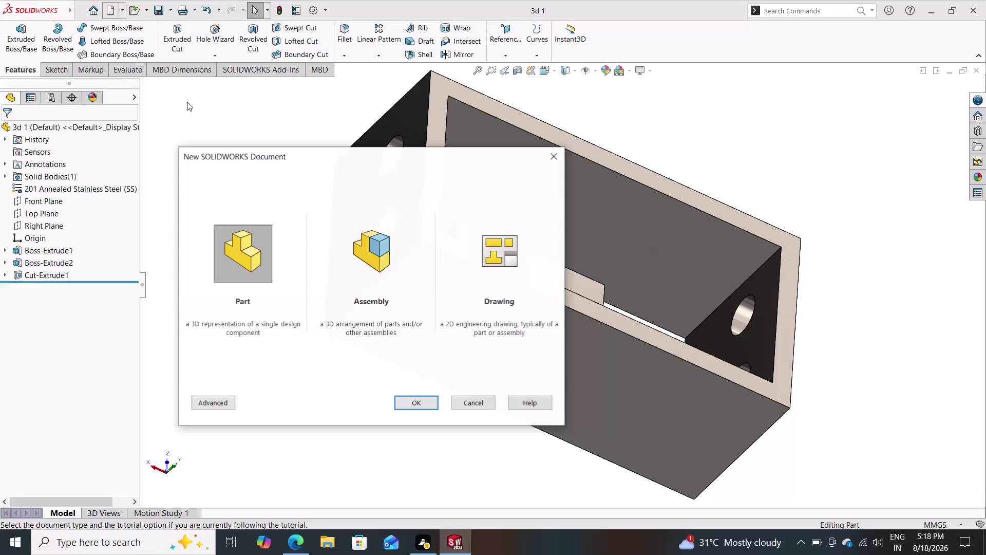
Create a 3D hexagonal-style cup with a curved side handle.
Start a new part document and open a sketch on the Top Plane.
click(421, 406)
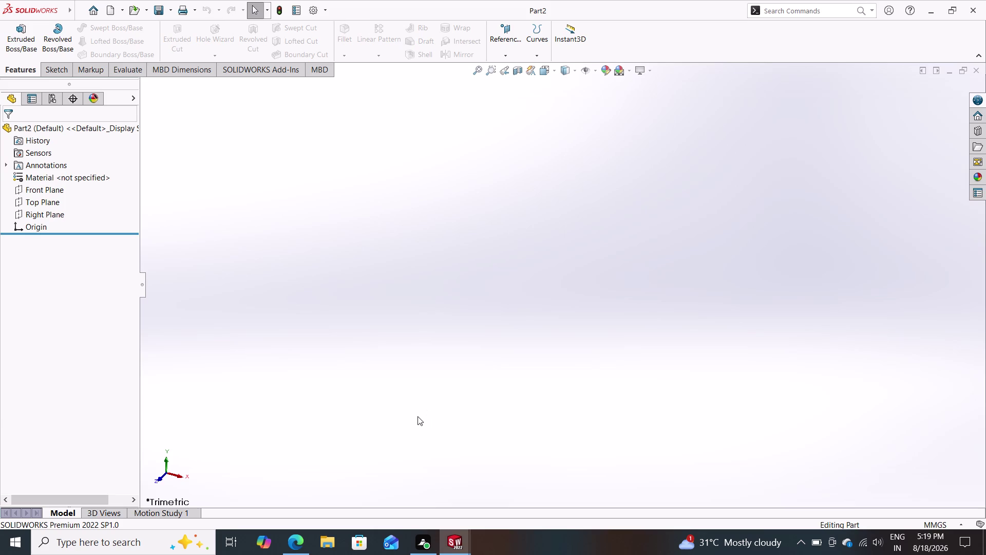
click(46, 68)
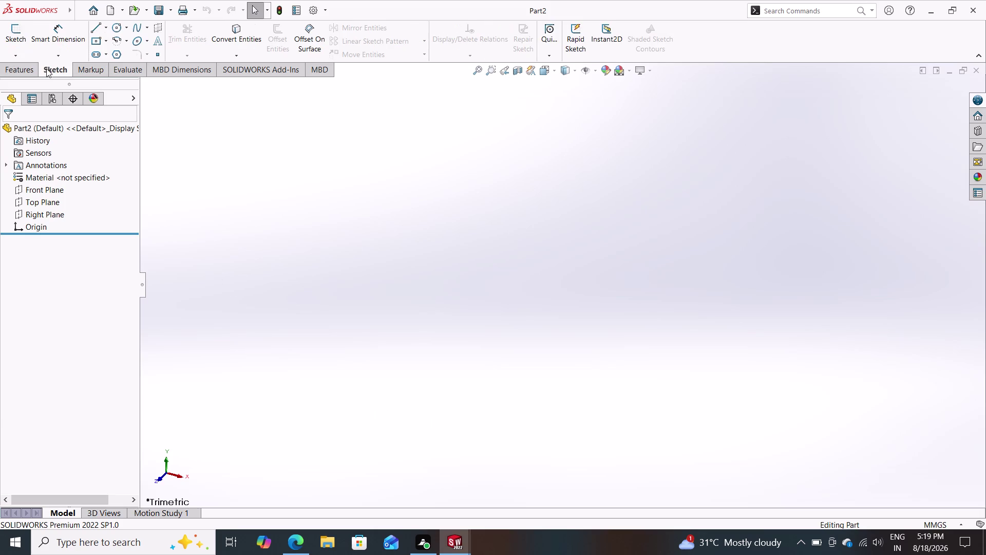
click(114, 55)
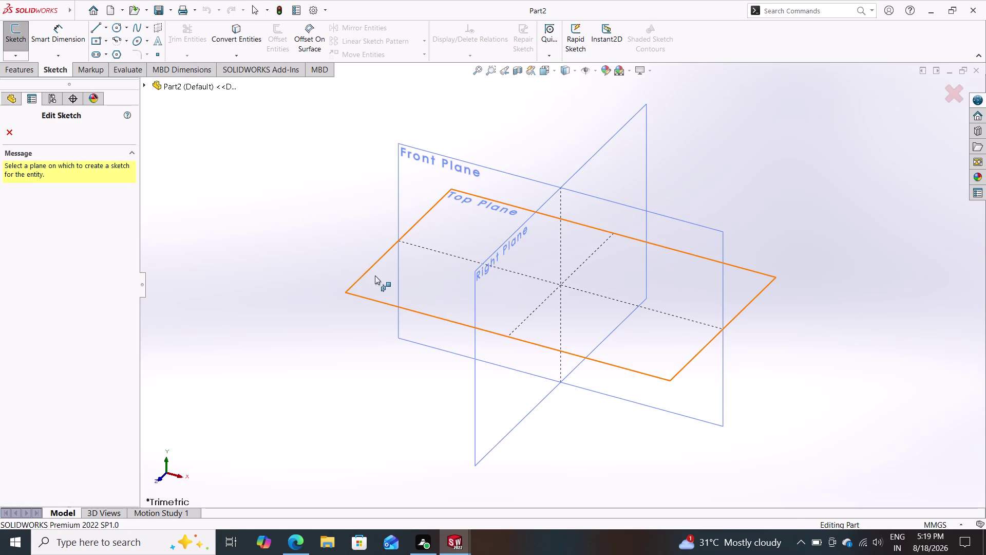
click(375, 276)
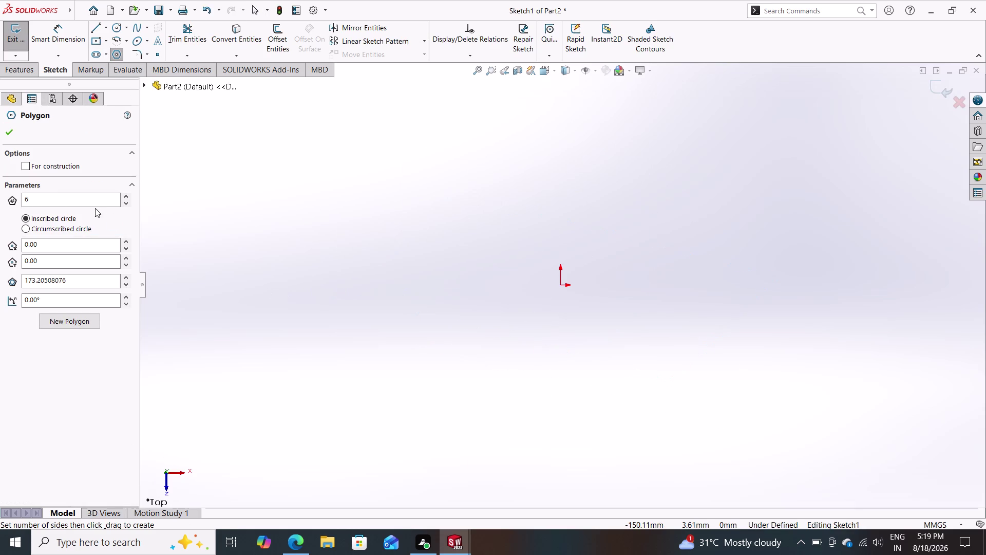
Draw an eight-sided polygon centred on the origin.
drag(70, 197, 16, 202)
key(8)
key(Return)
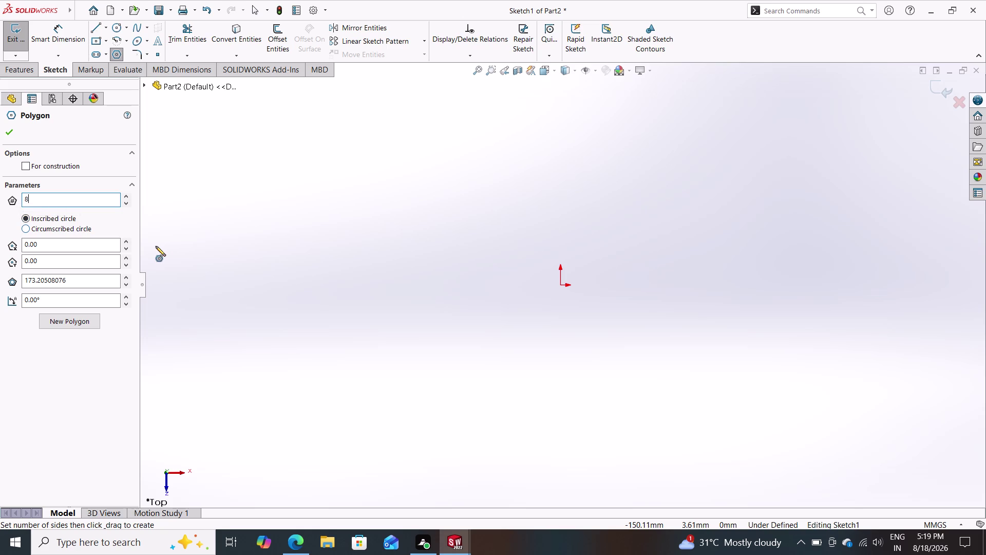
click(560, 283)
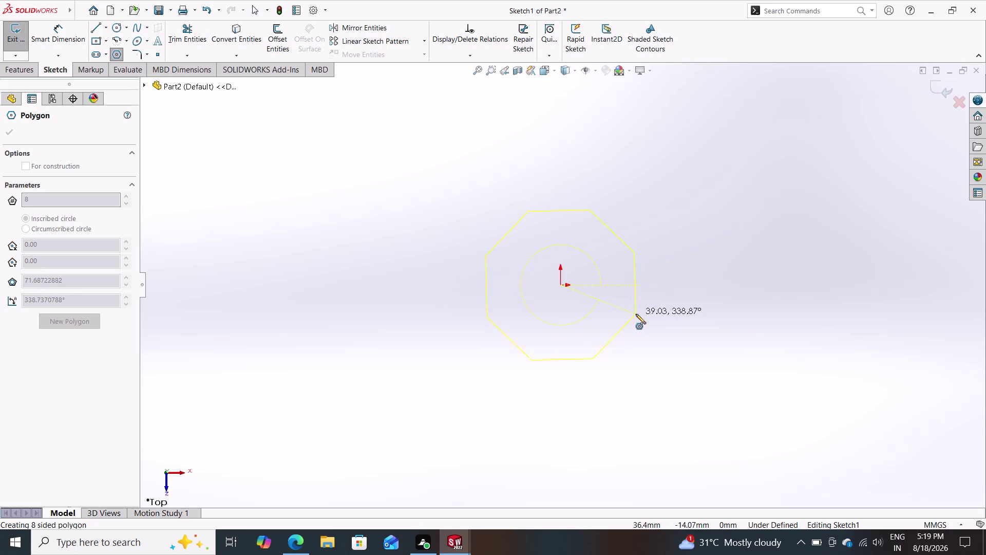
click(637, 314)
key(Escape)
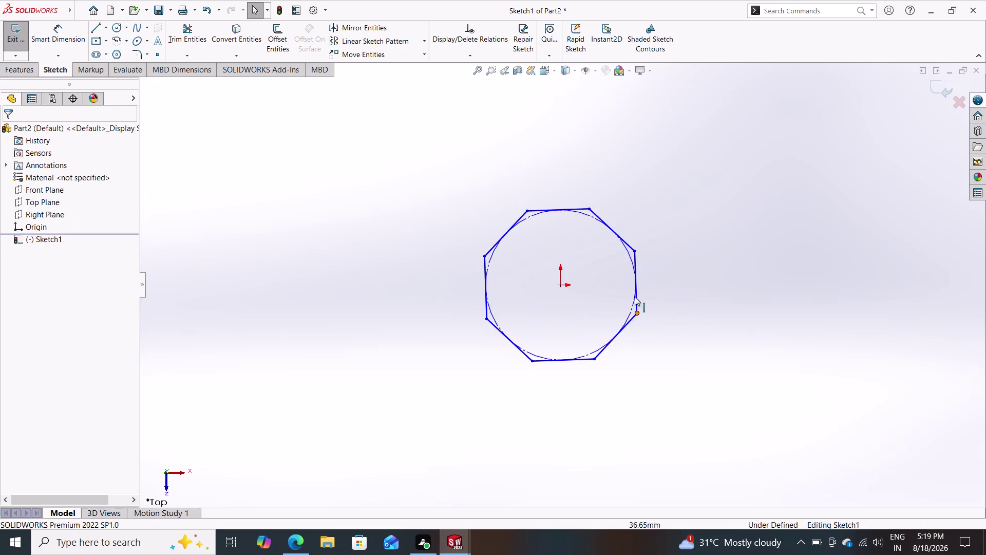
Add a Vertical relation to the octagon's right side.
click(637, 284)
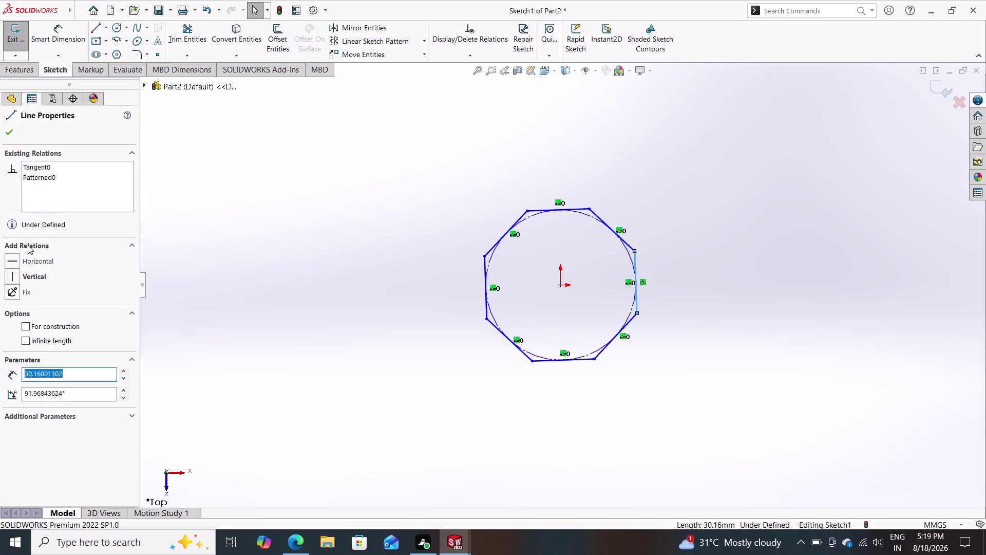
click(29, 274)
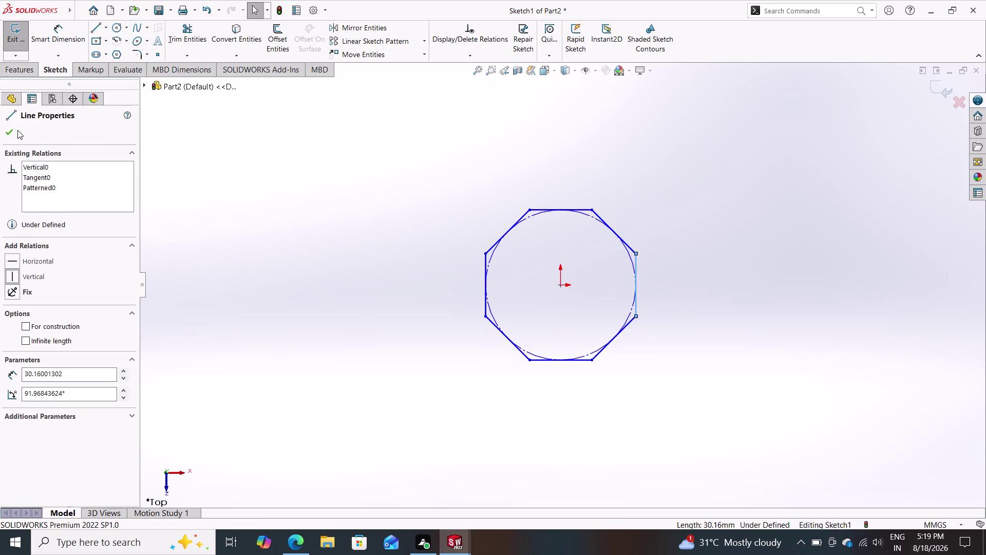
click(12, 130)
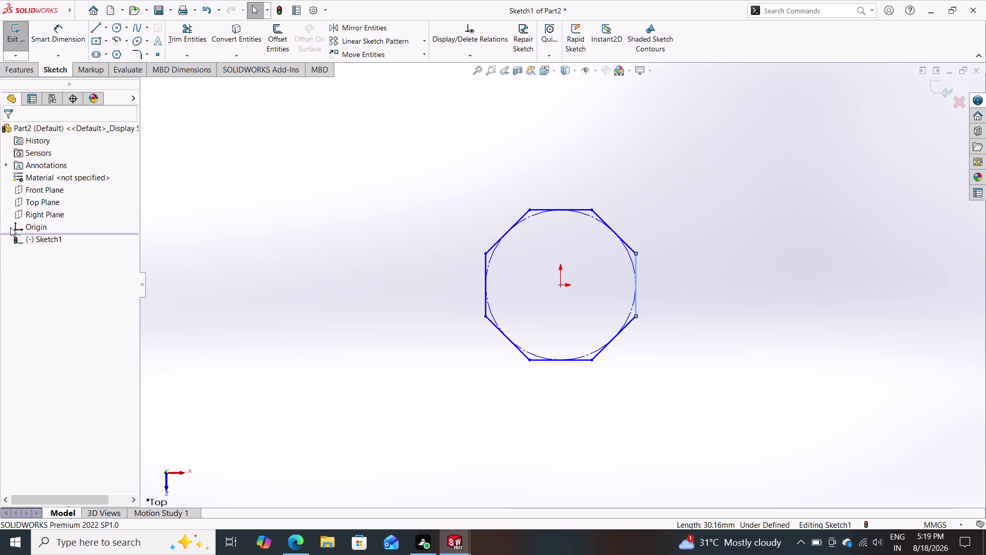
click(50, 32)
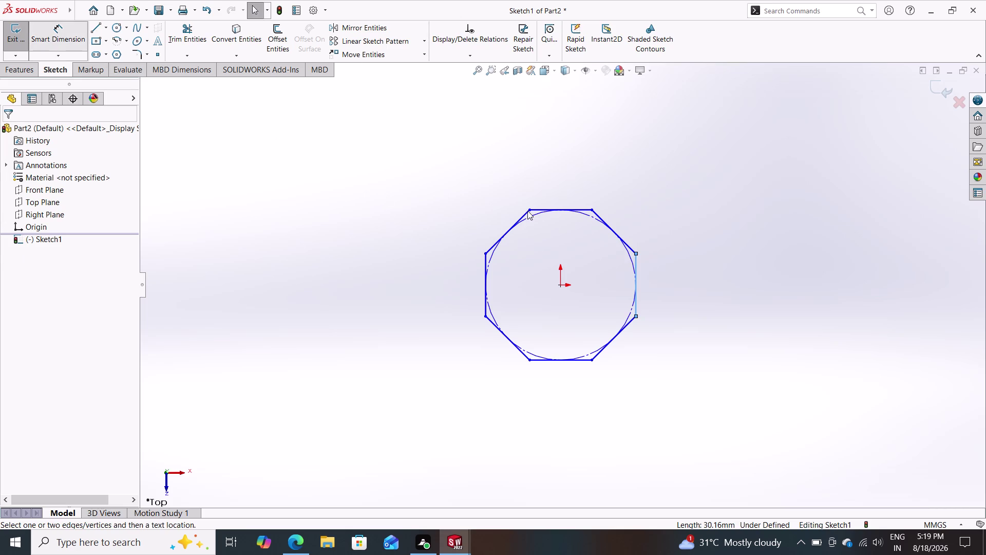
Dimension the octagon's top side at 18.10 mm, fully defining the sketch.
drag(529, 210, 548, 212)
drag(593, 209, 583, 201)
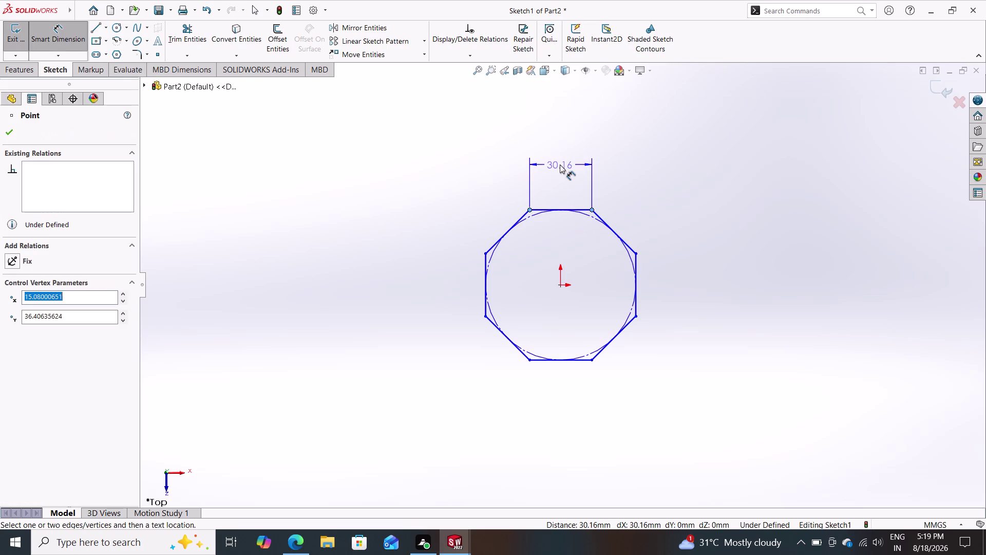
click(560, 165)
text(18)
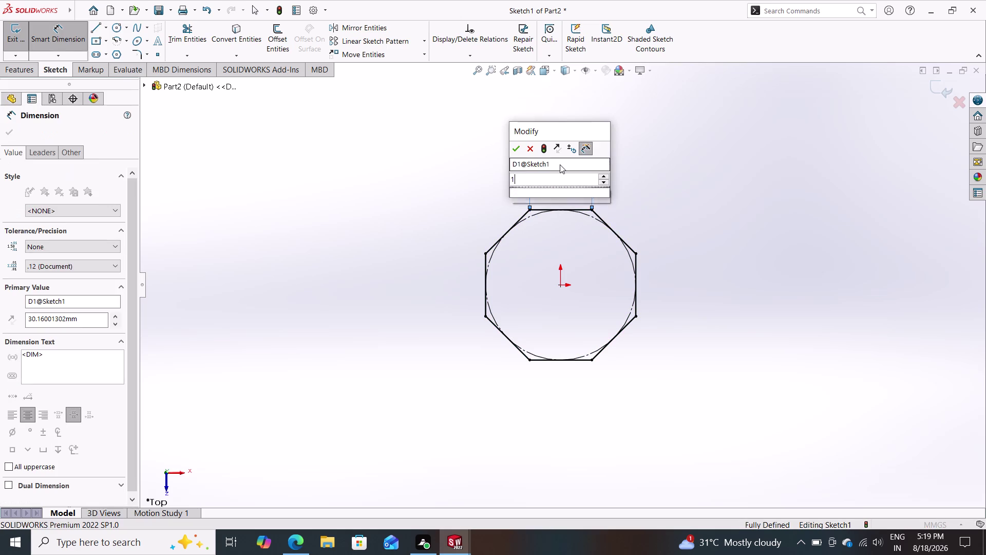
text(.1)
key(Return)
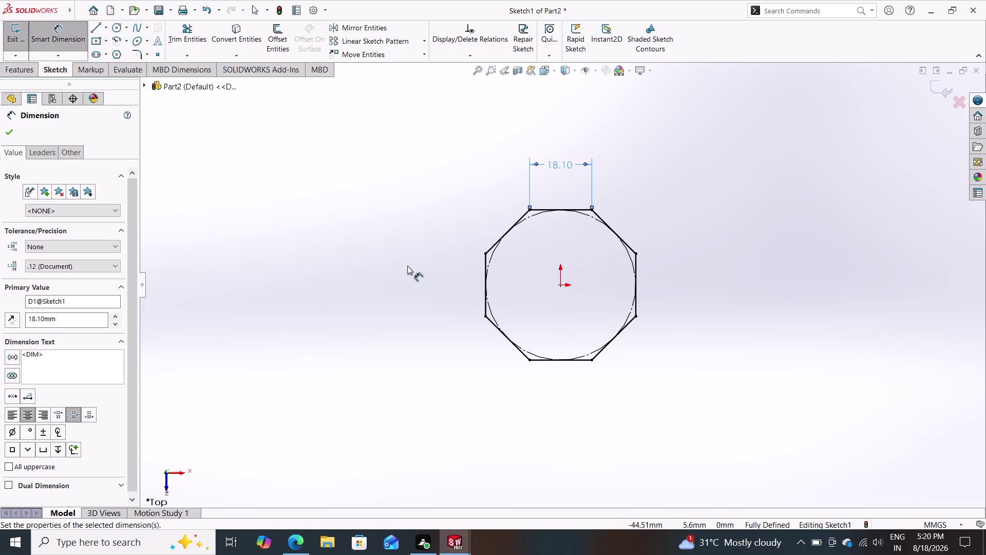
click(21, 66)
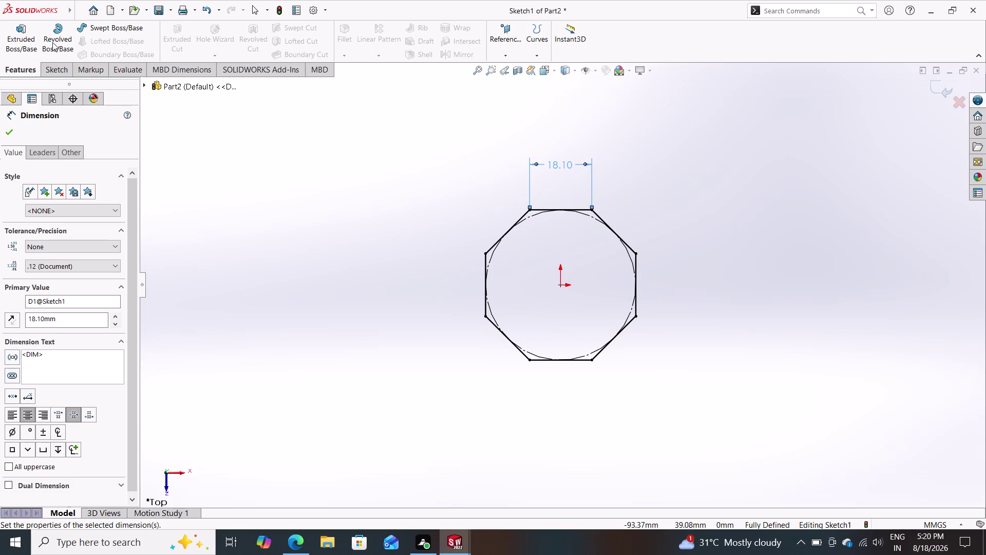
Extrude the octagon sketch 45 mm into a solid prism, Boss-Extrude1.
click(13, 32)
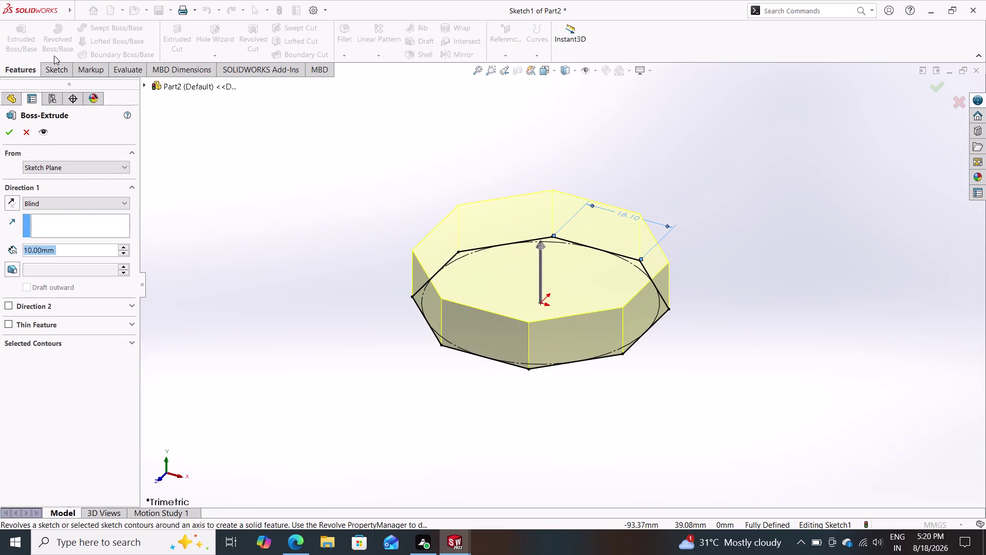
text(45)
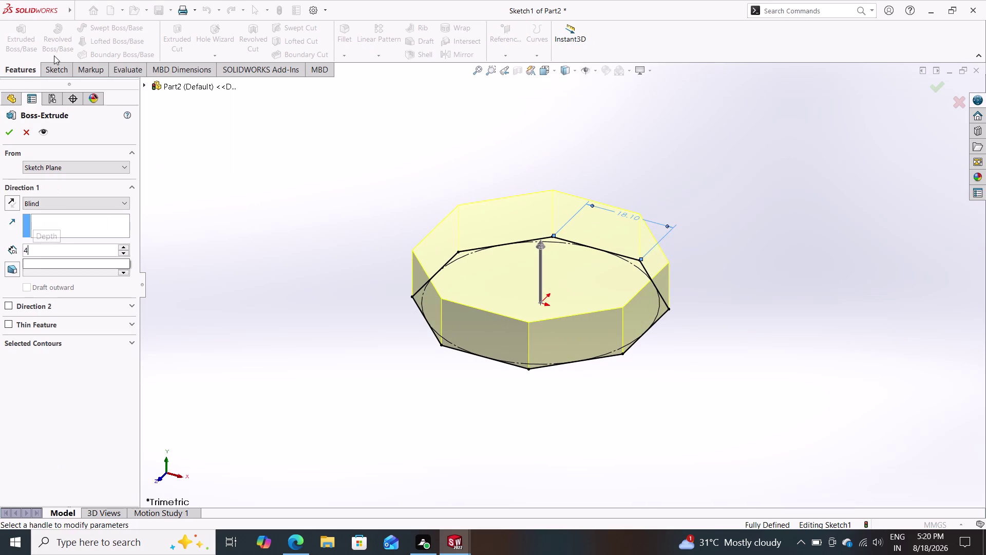
key(Return)
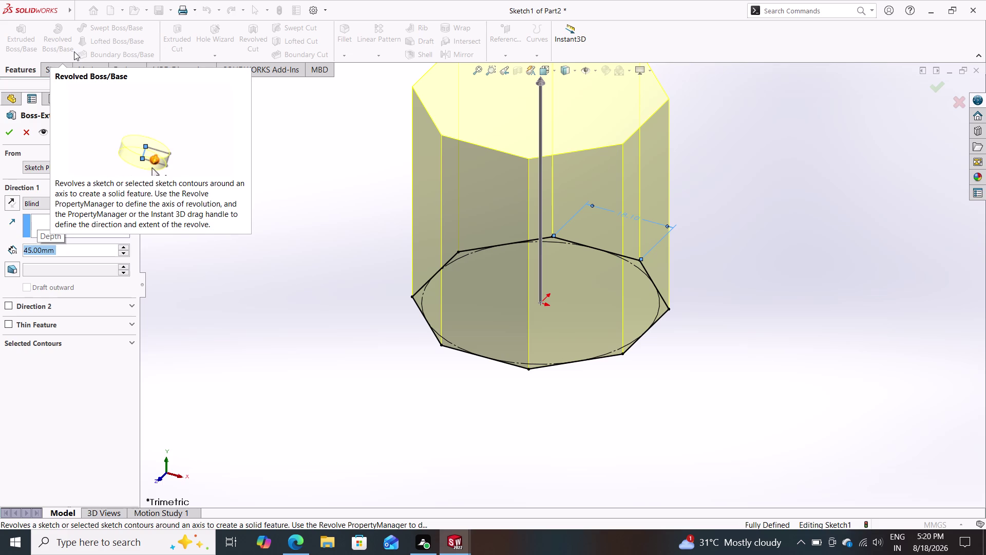
text(45)
key(Return)
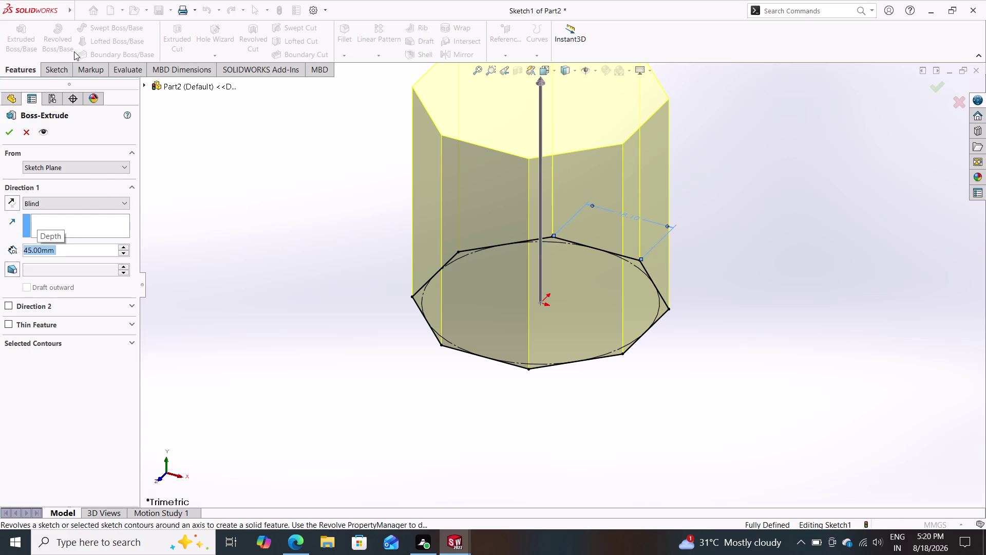
click(3, 135)
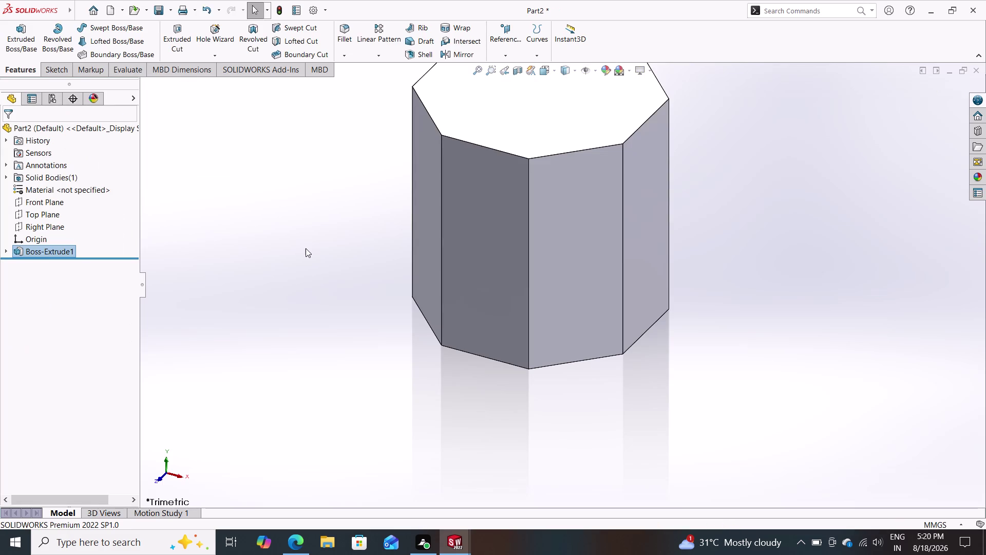
middle_drag(356, 303, 310, 181)
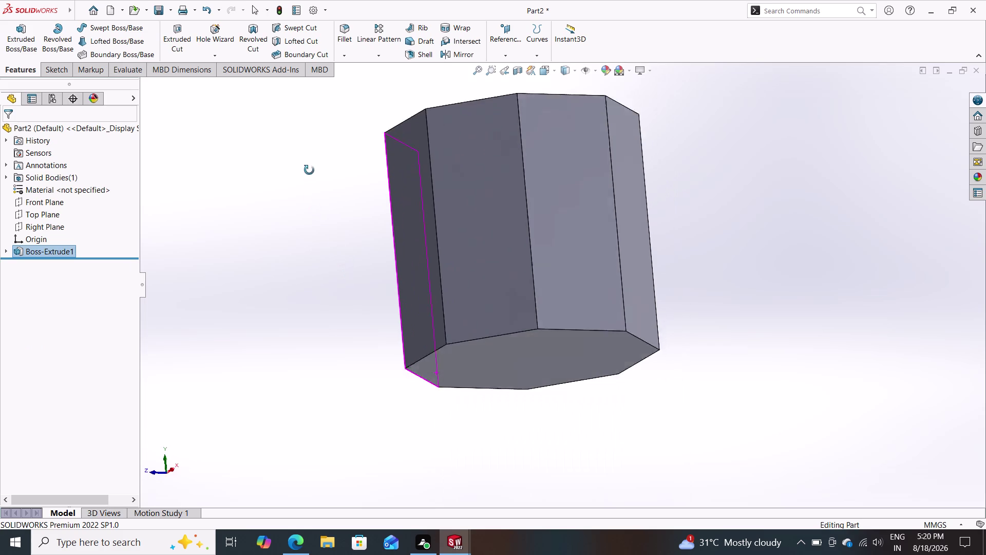
Orbit to view the prism's underside, then undo Boss-Extrude1.
middle_drag(310, 181, 311, 141)
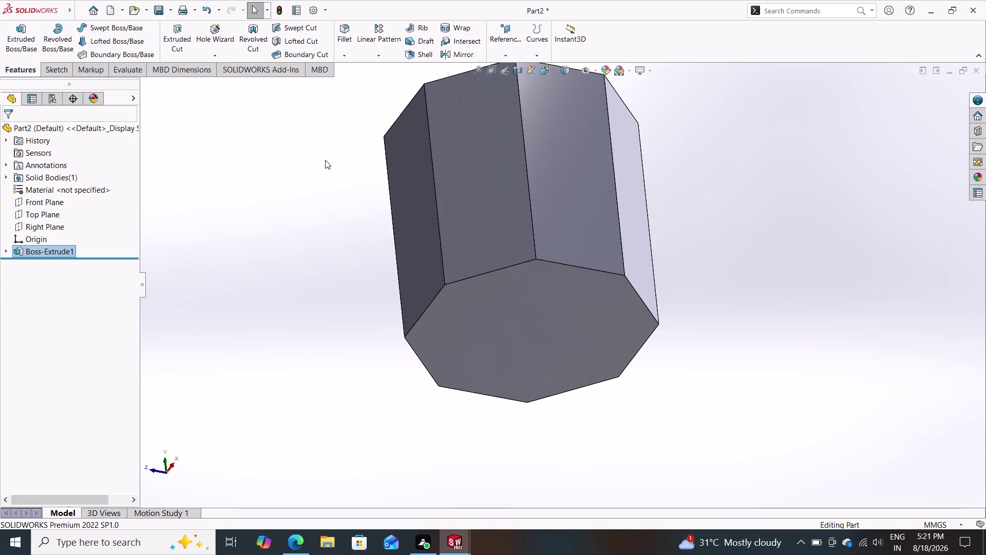
key(ctrl+z)
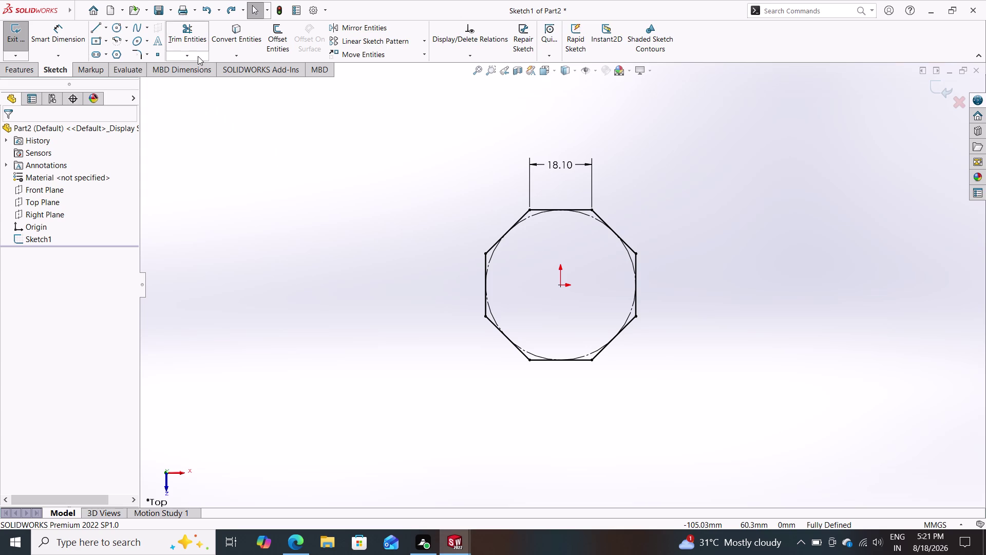
click(275, 35)
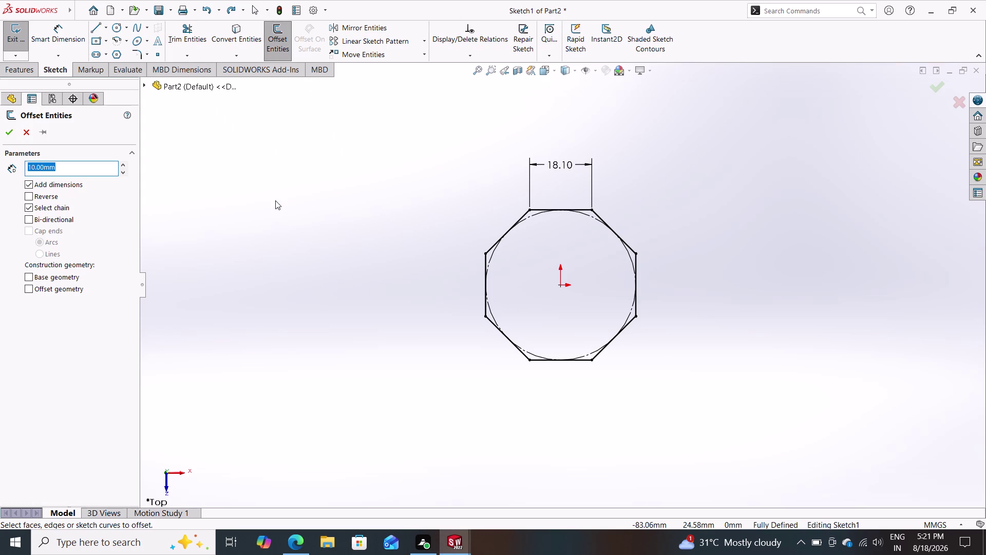
Offset the octagon outline 2.1 mm inward, with Reverse checked.
text(2.1)
key(Return)
click(484, 266)
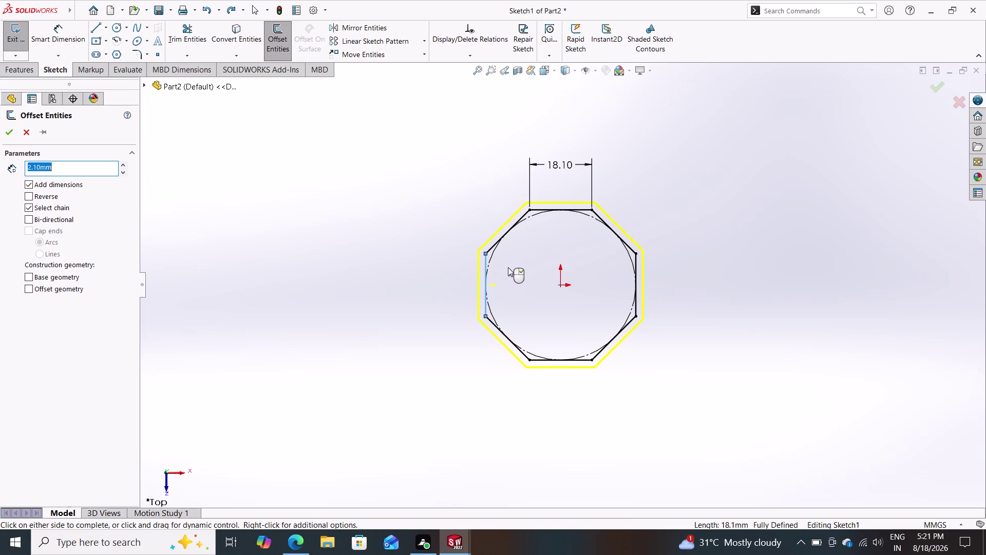
click(37, 197)
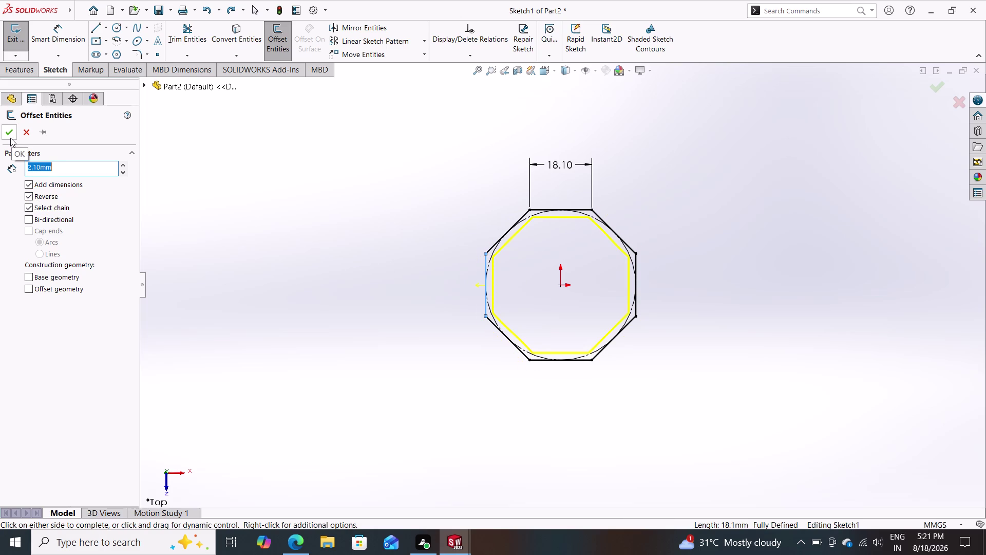
click(10, 138)
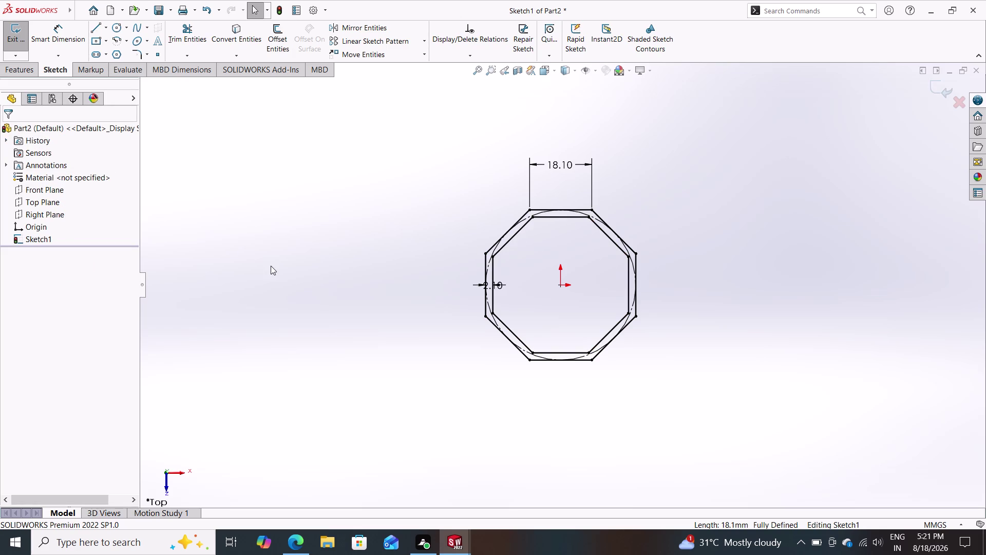
Extrude the hollow octagonal ring 45 mm into a tube, Boss-Extrude2.
scroll(down, 3)
scroll(up, 3)
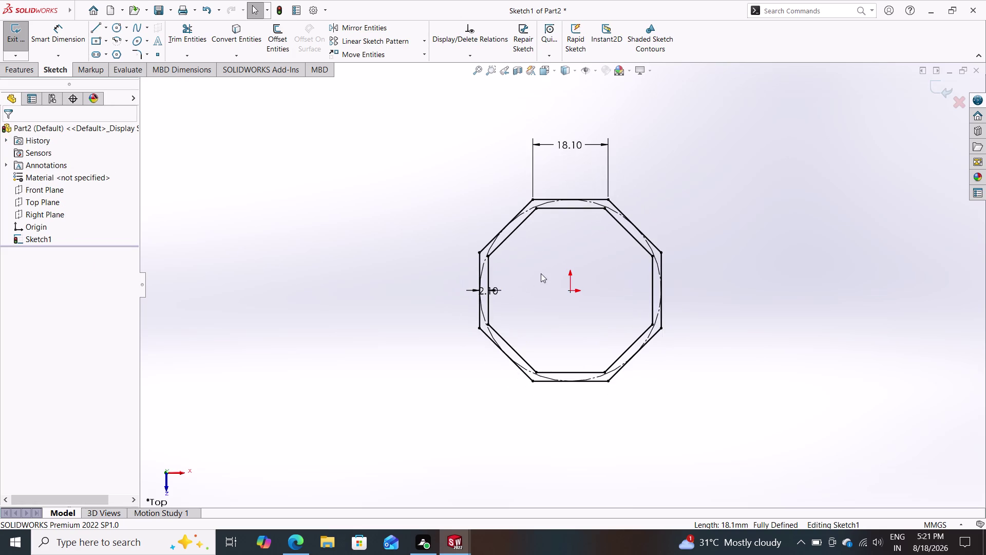
scroll(down, 3)
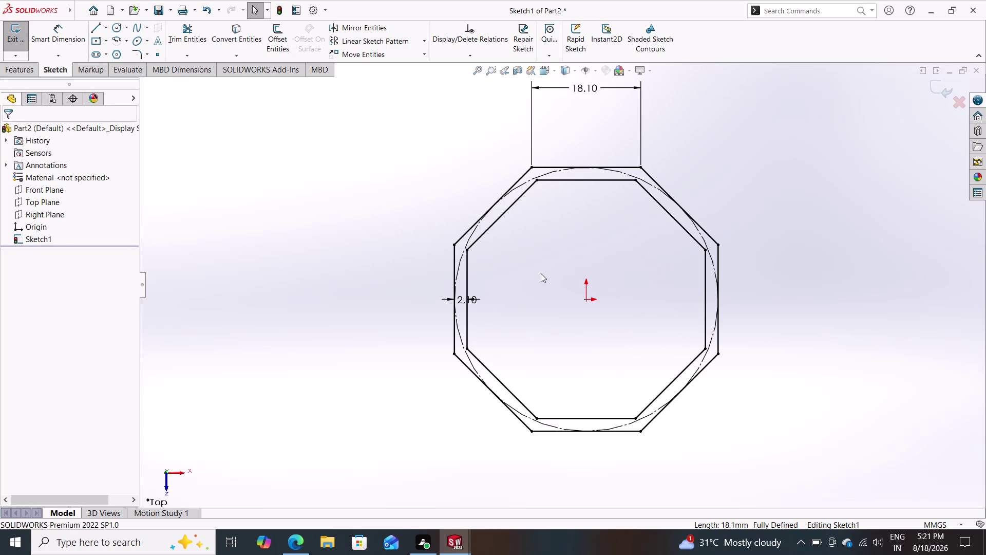
click(19, 67)
click(16, 30)
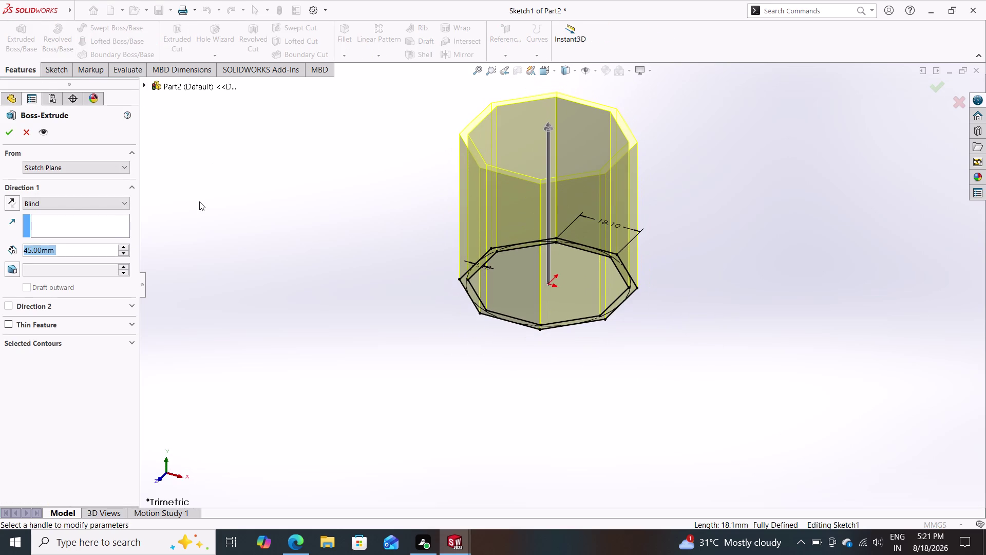
click(11, 135)
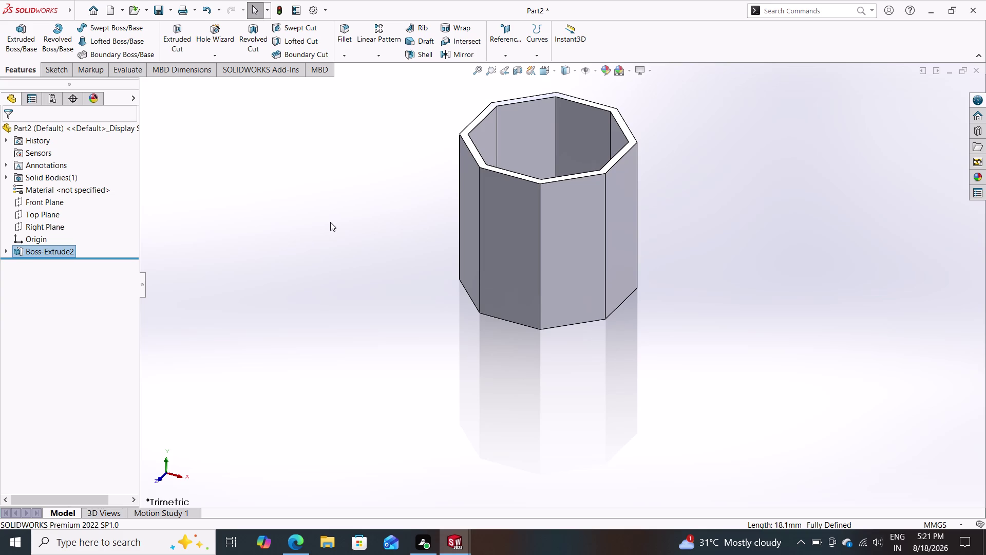
middle_drag(399, 265, 401, 334)
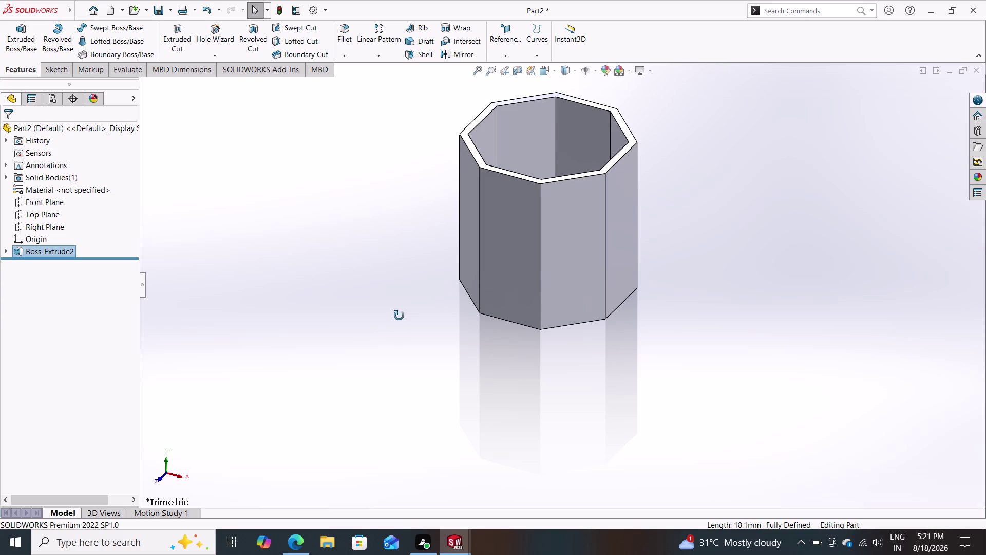
middle_drag(399, 304, 394, 447)
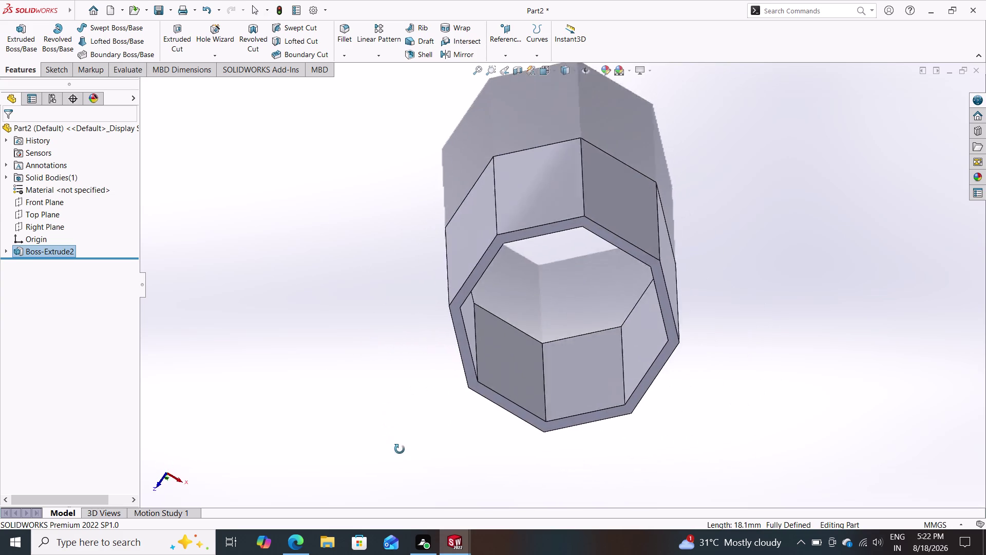
middle_drag(394, 447, 419, 360)
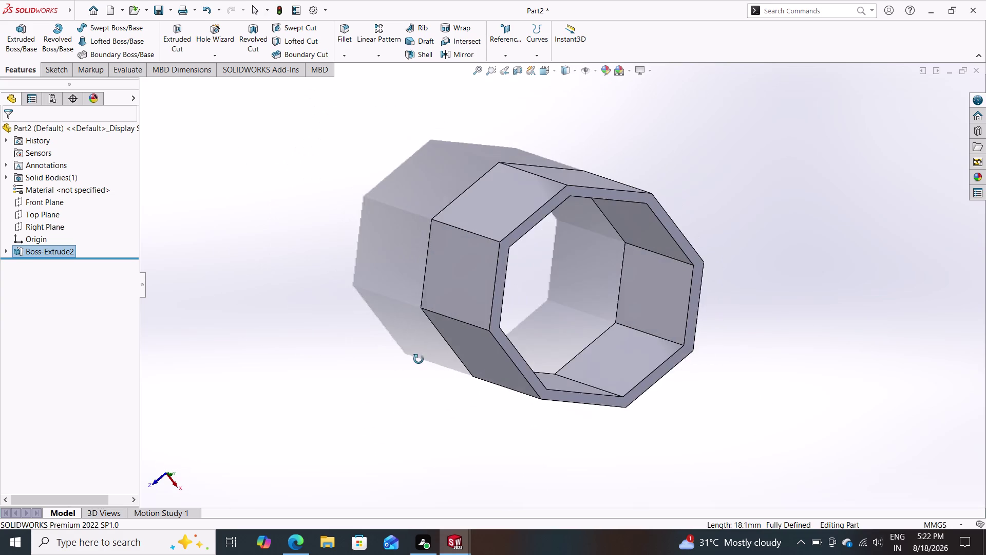
middle_drag(419, 359, 408, 275)
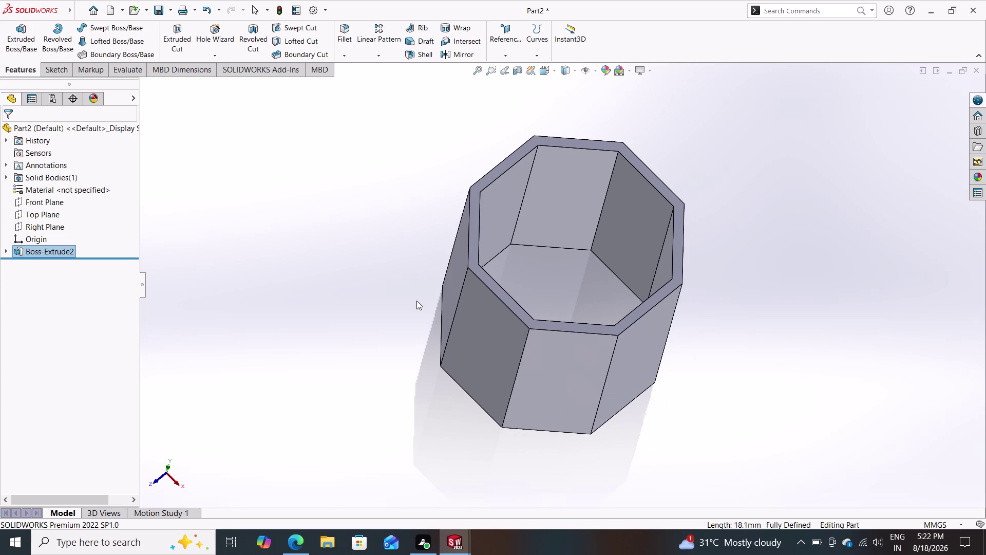
middle_drag(382, 365, 381, 324)
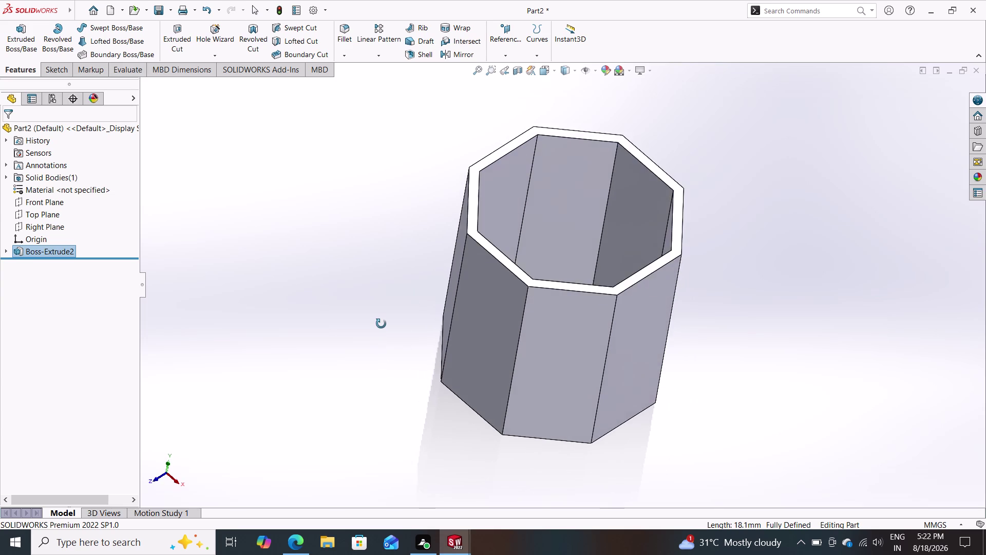
middle_drag(382, 323, 245, 98)
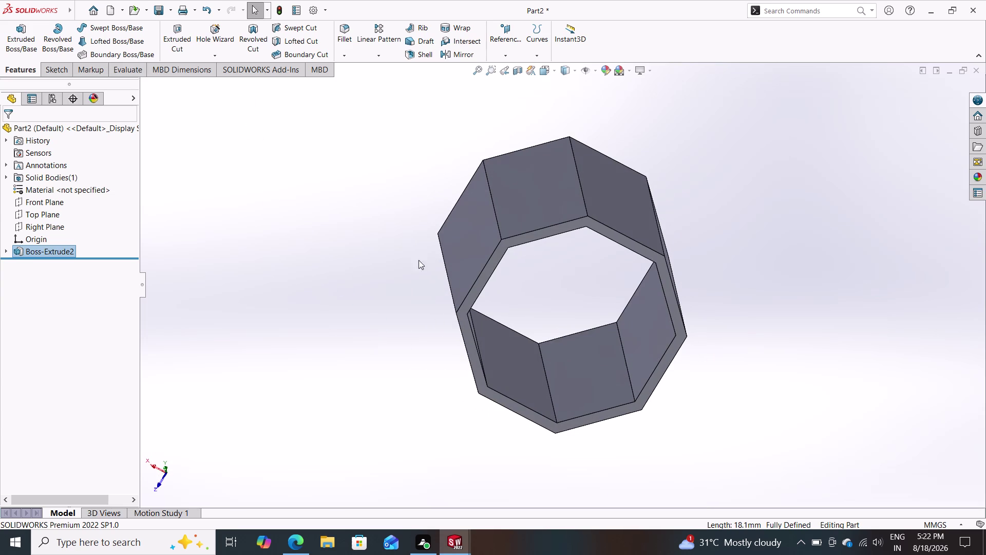
click(471, 303)
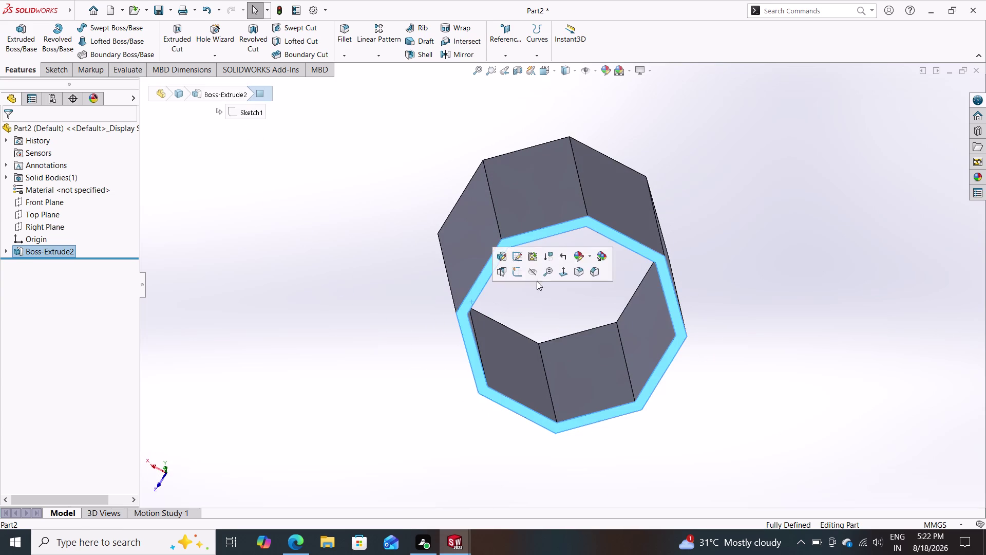
Sketch an eight-sided polygon from the origin on the bottom face, fitting the inner opening.
click(517, 274)
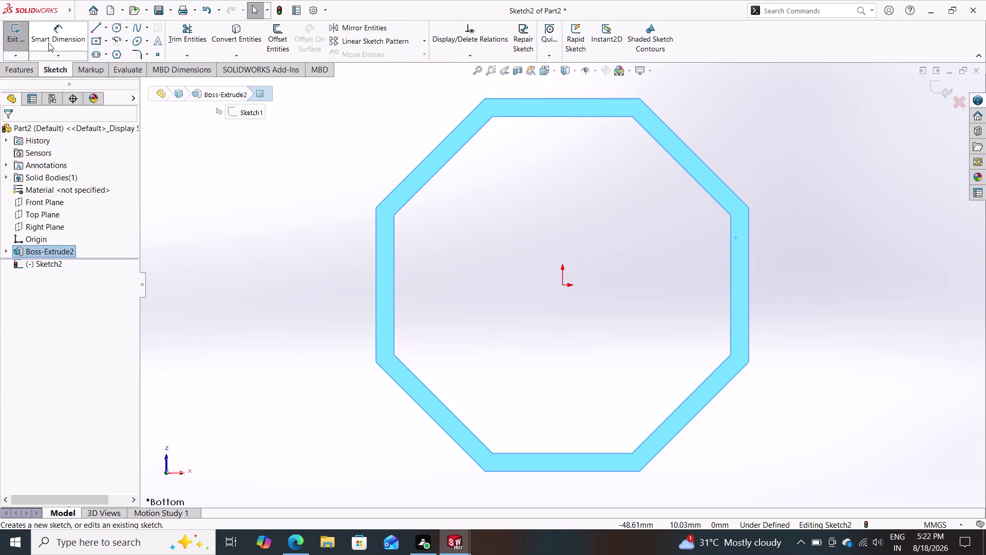
click(118, 50)
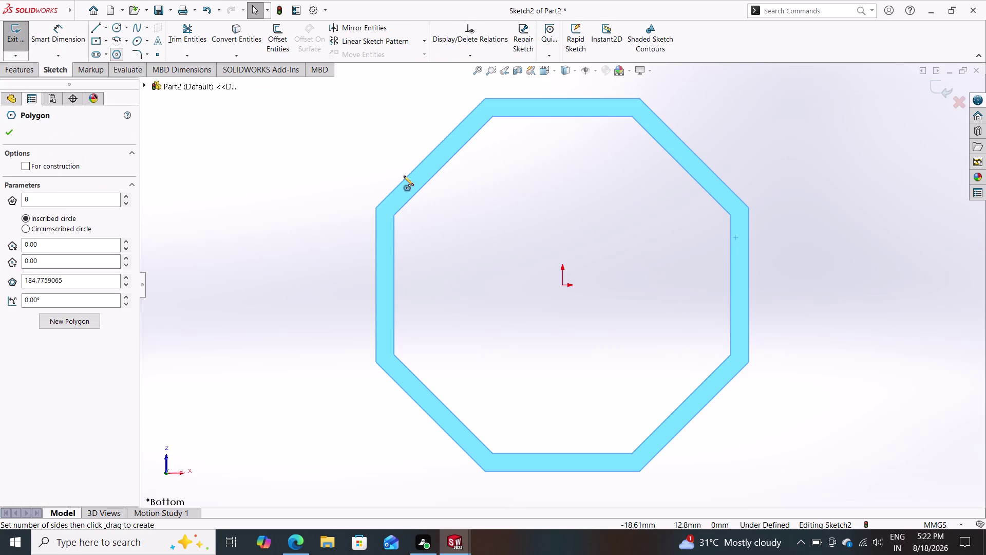
click(562, 286)
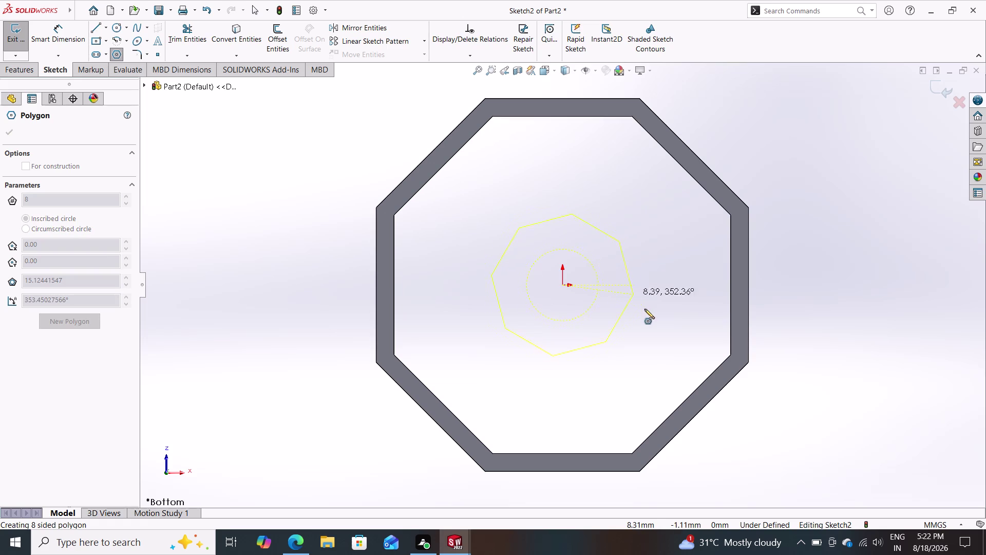
click(731, 354)
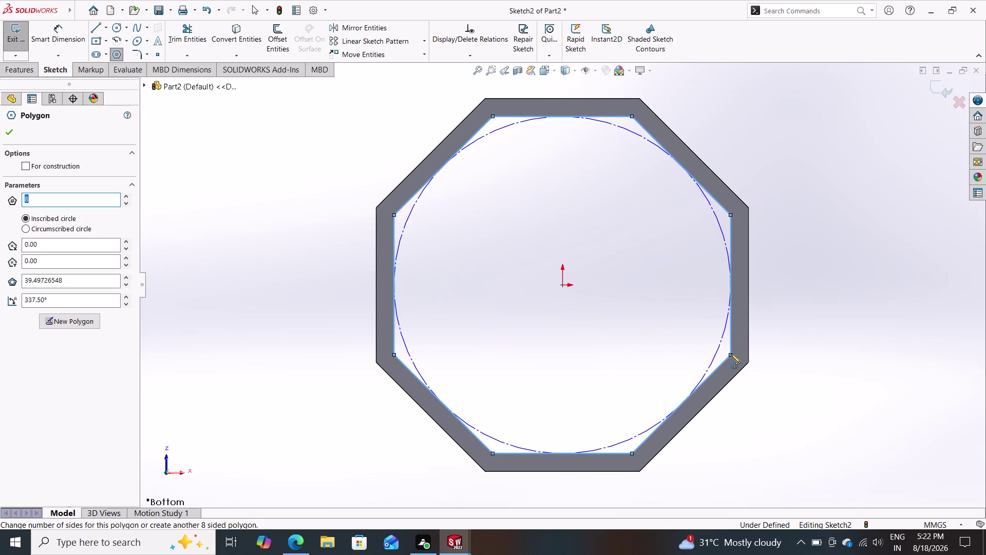
key(Escape)
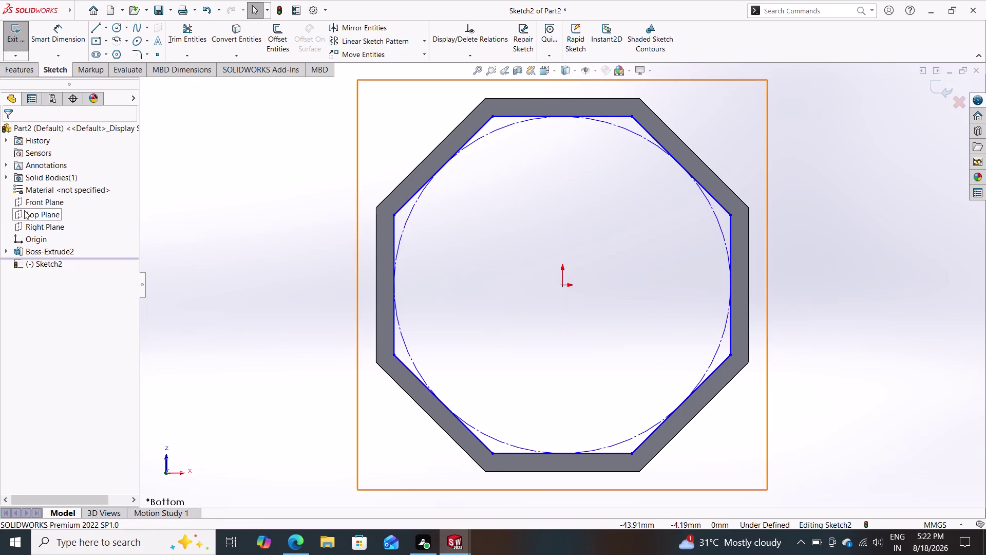
drag(66, 33, 72, 37)
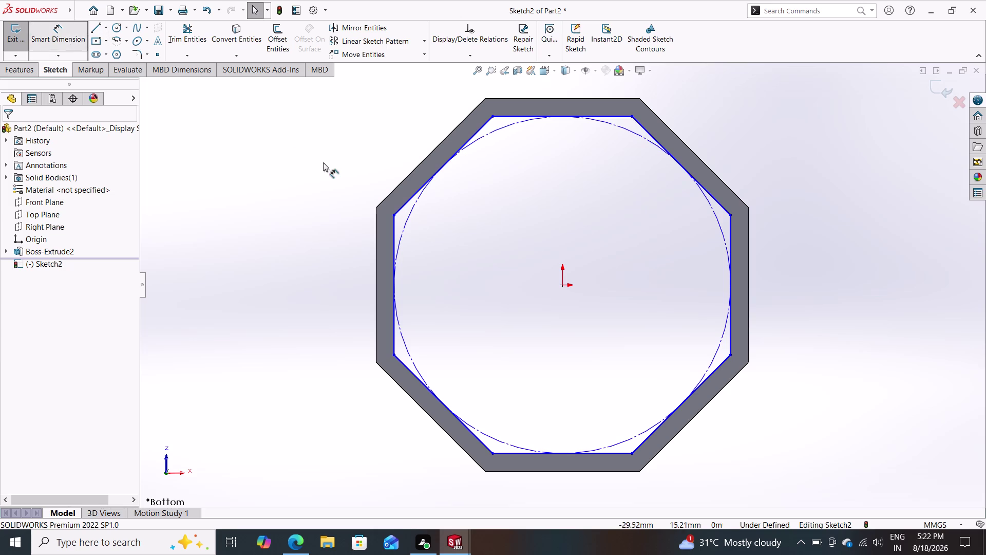
Dimension the octagon's top edge, undoing the 16 mm change to keep 16.36 mm.
click(493, 115)
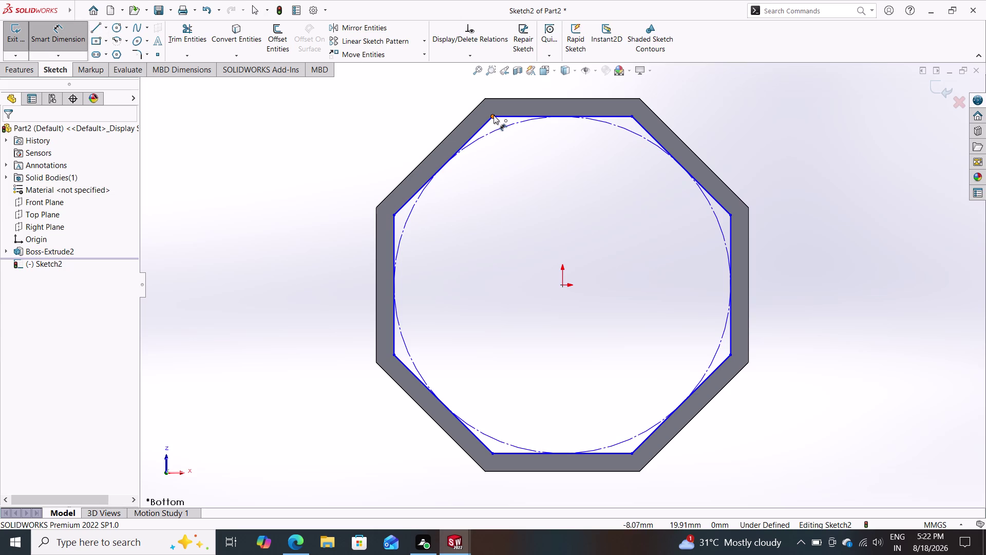
drag(632, 115, 617, 99)
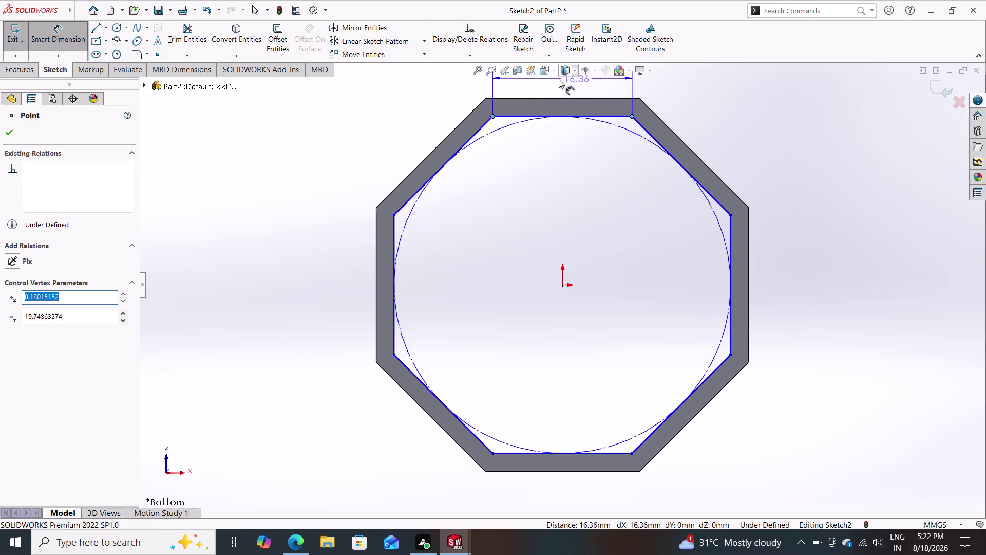
click(550, 92)
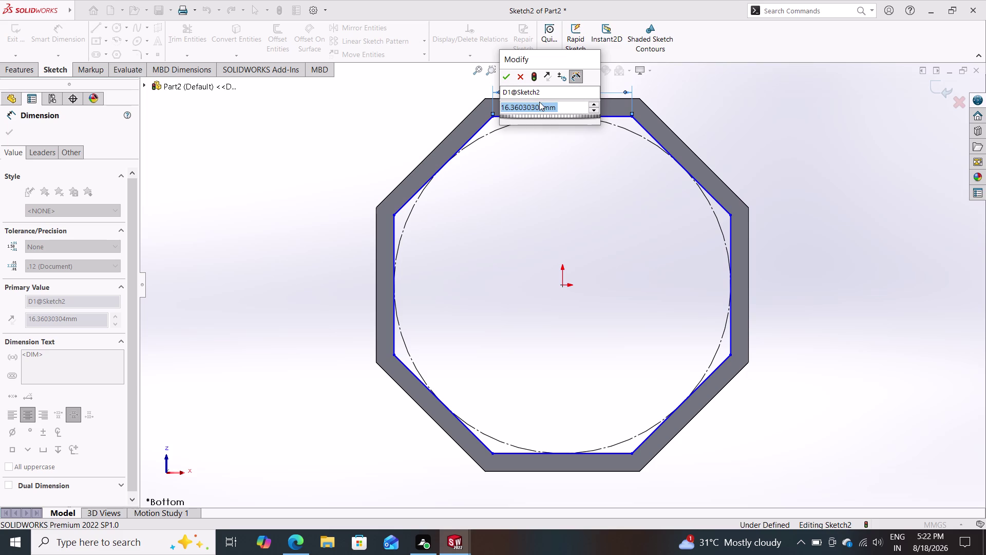
text(18.)
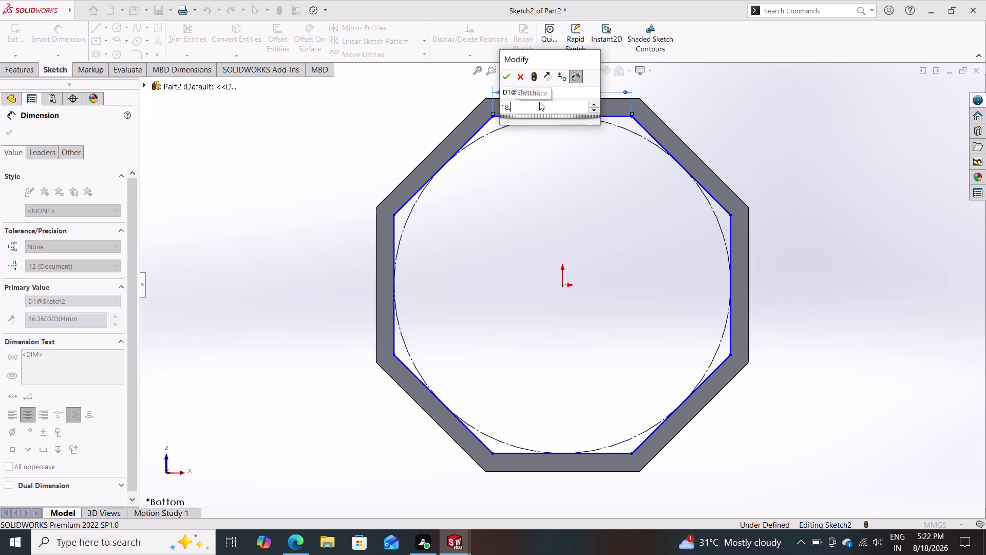
text(1)
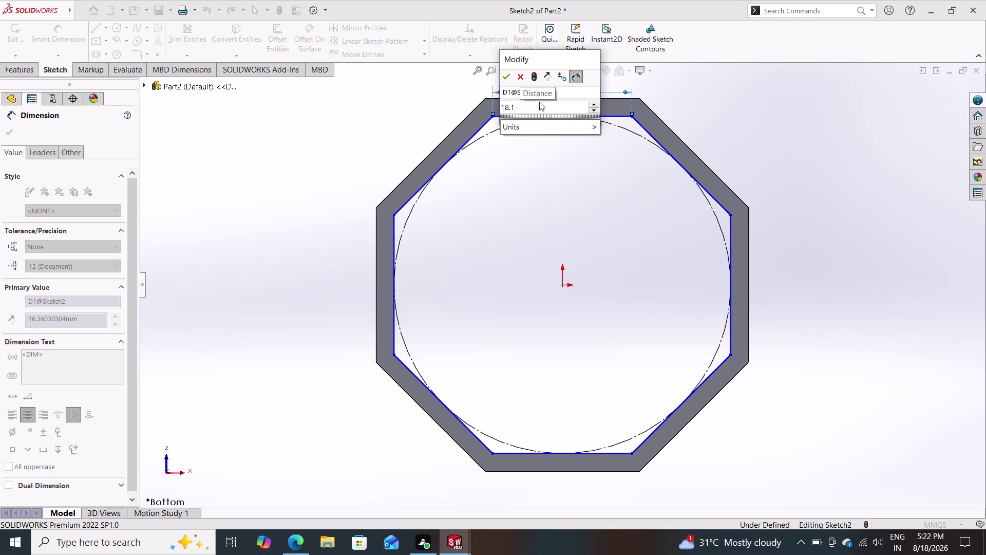
text(-2.1)
key(Return)
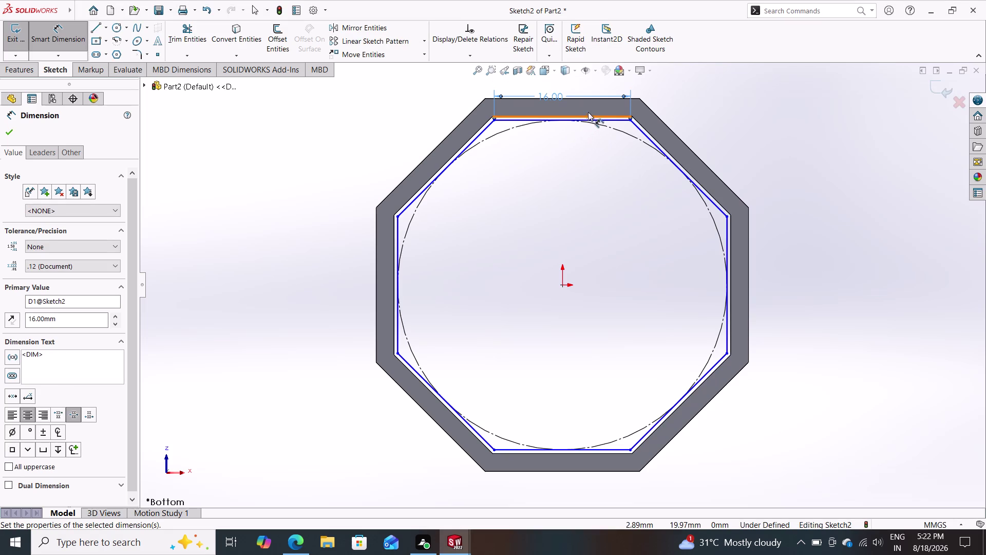
key(ctrl+z)
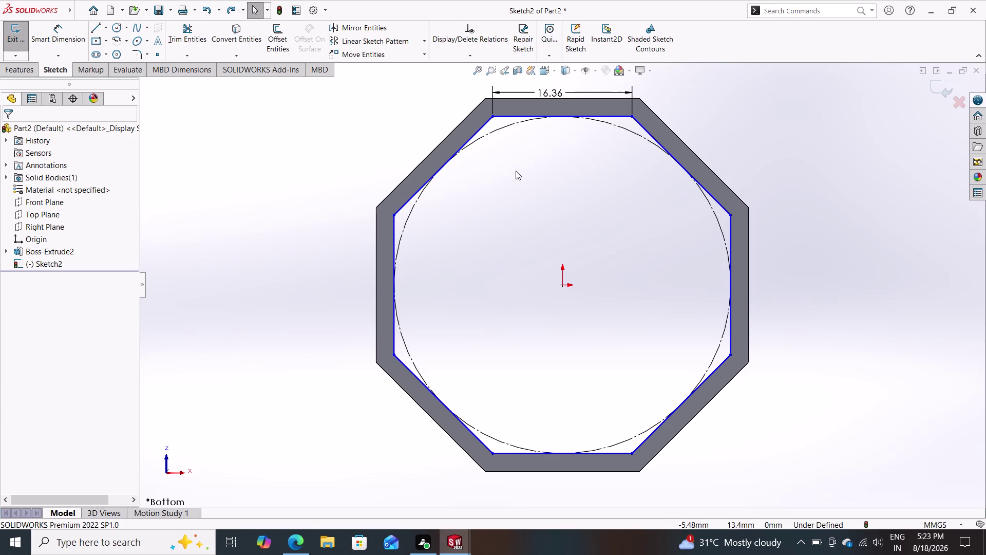
key(Escape)
Make the octagon's right edge vertical so the sketch is fully defined.
click(731, 225)
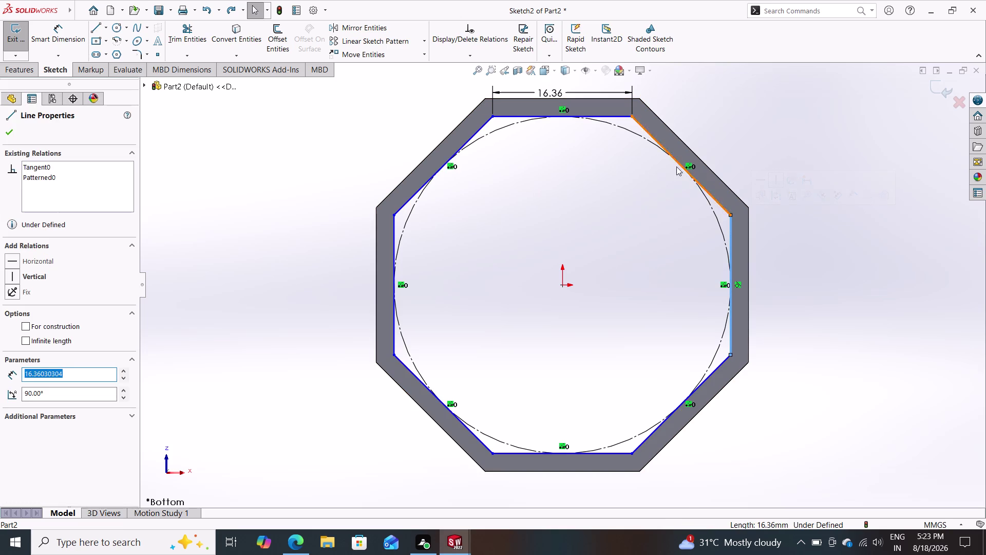
key(Escape)
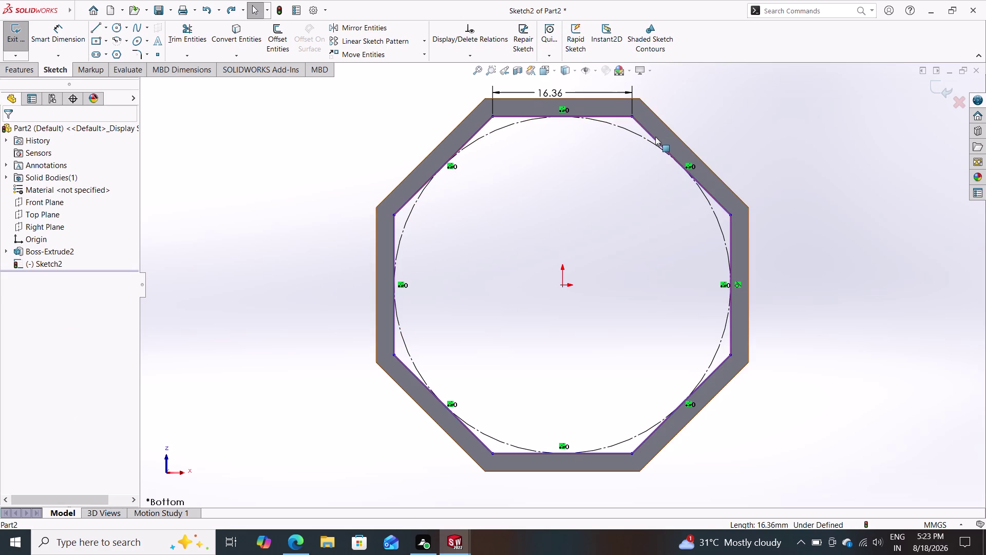
click(654, 138)
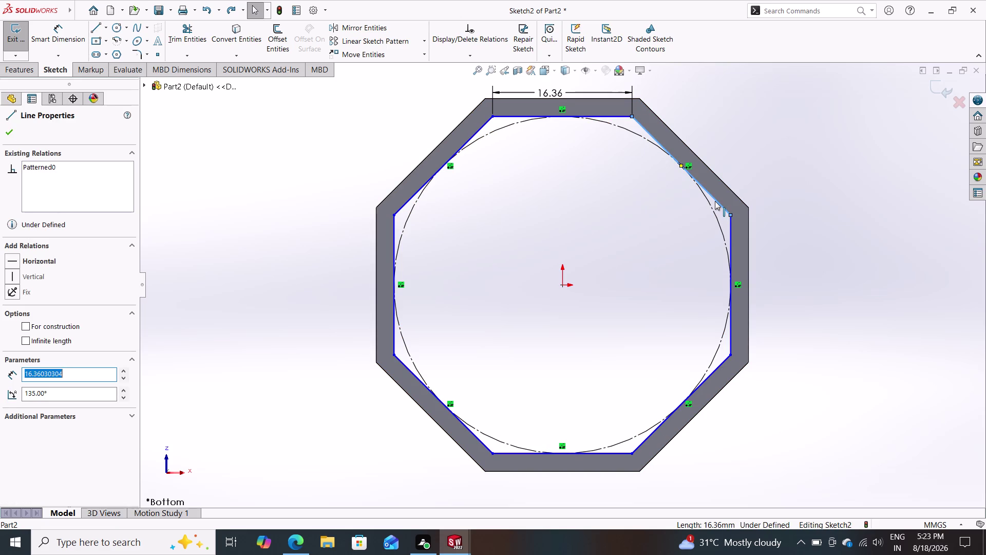
key(Escape)
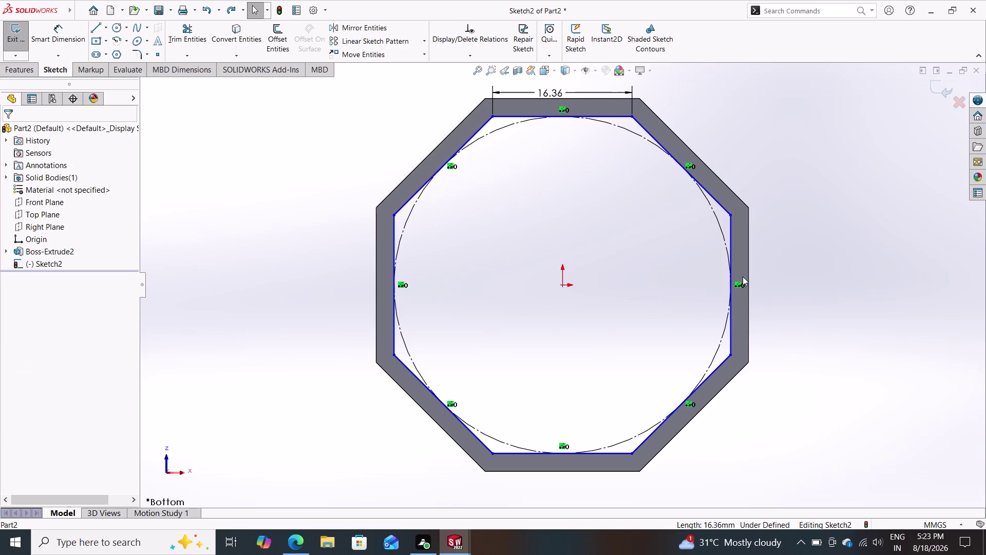
click(732, 243)
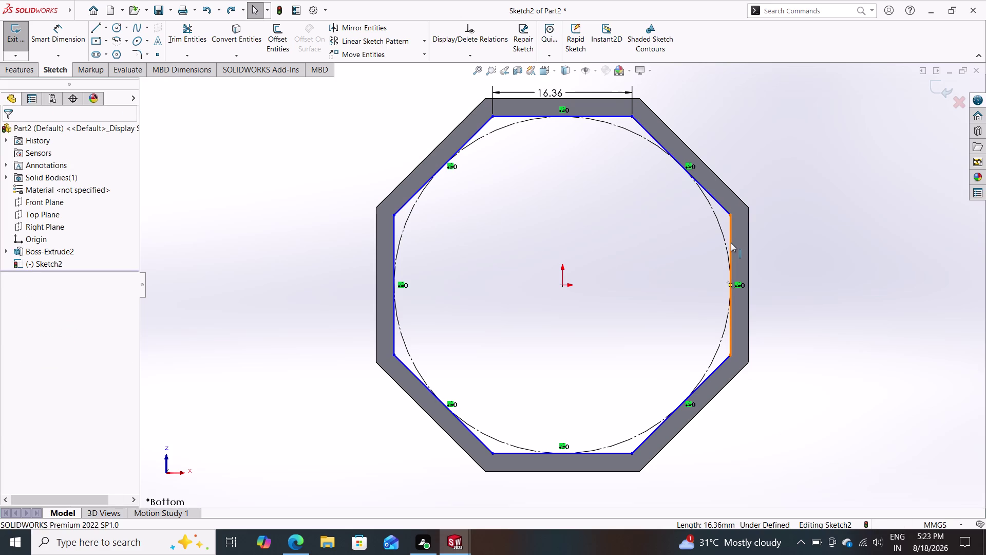
click(15, 275)
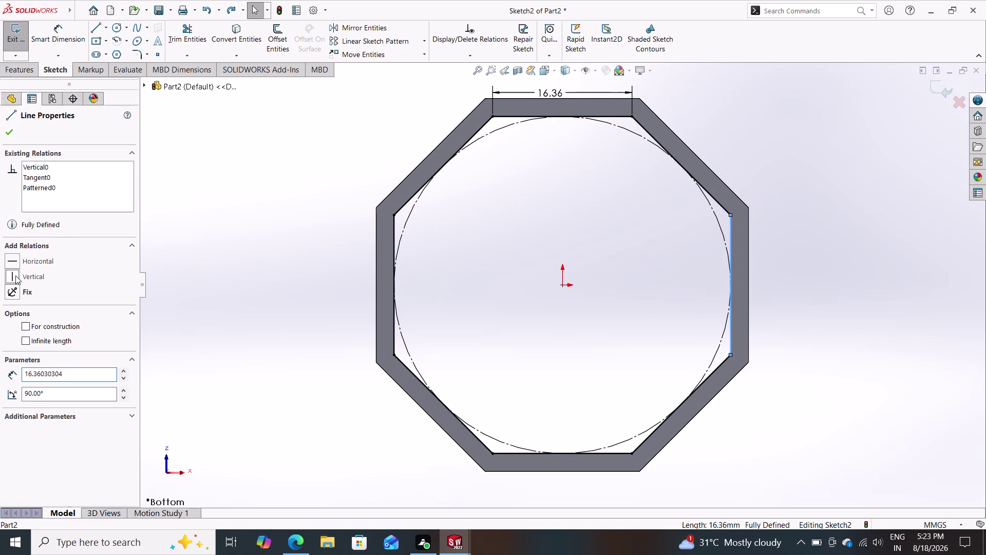
click(13, 132)
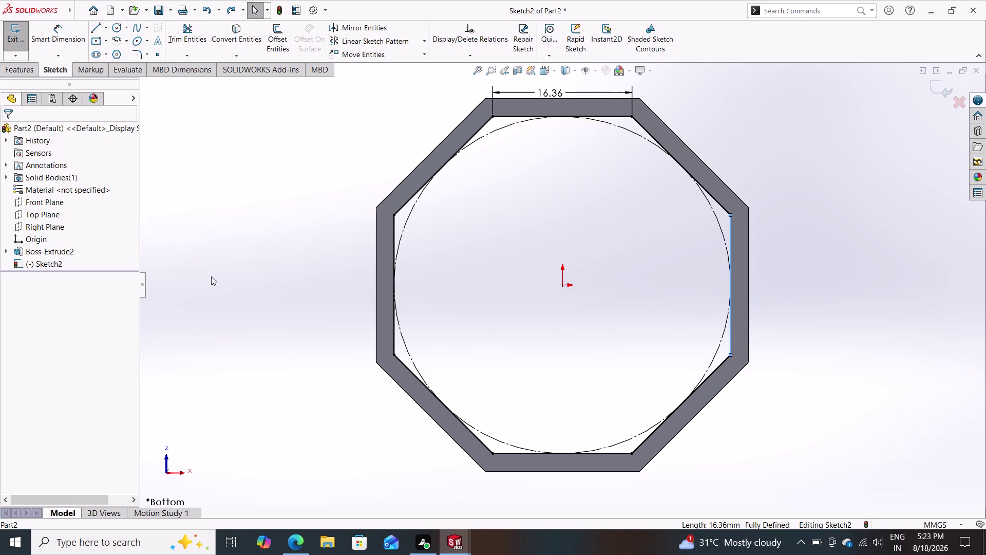
click(22, 66)
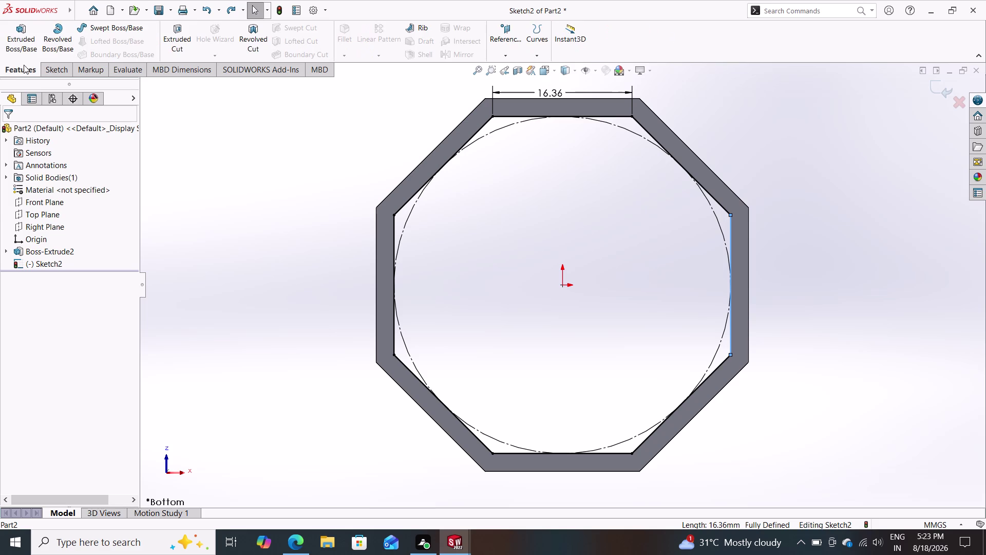
Extrude the inner octagon 45 mm into the cup as Boss-Extrude3, then undo it.
click(24, 36)
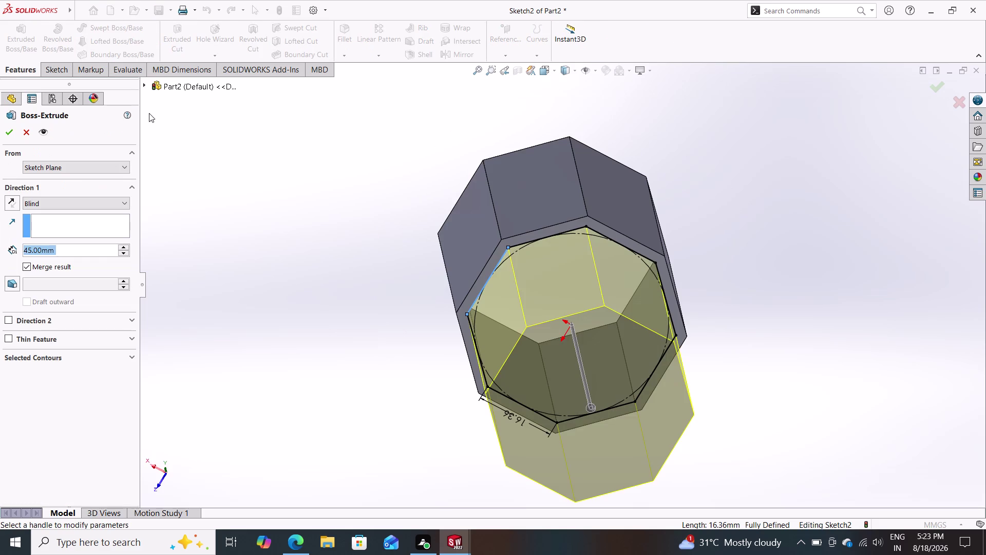
click(11, 204)
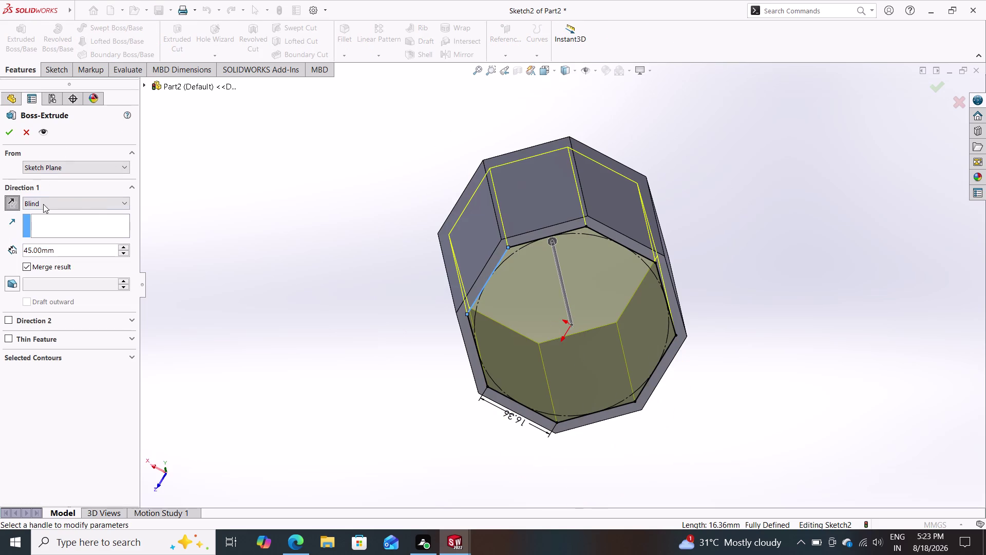
middle_drag(198, 205, 353, 263)
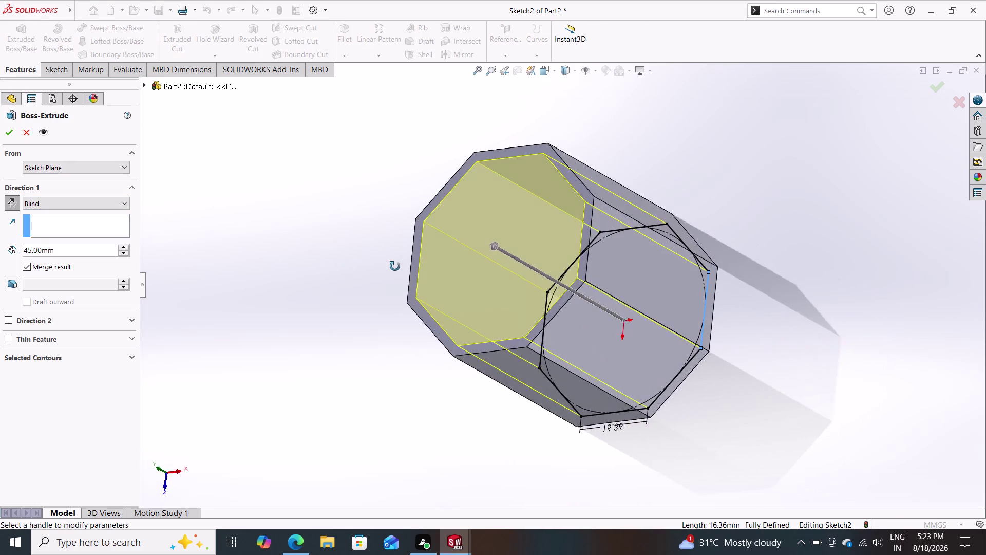
middle_drag(353, 263, 375, 259)
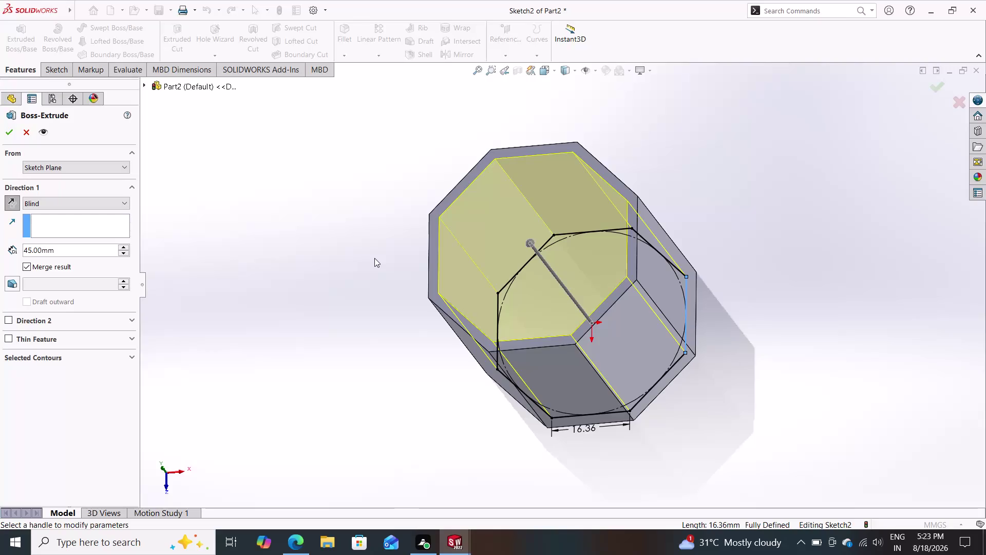
key(3)
key(Return)
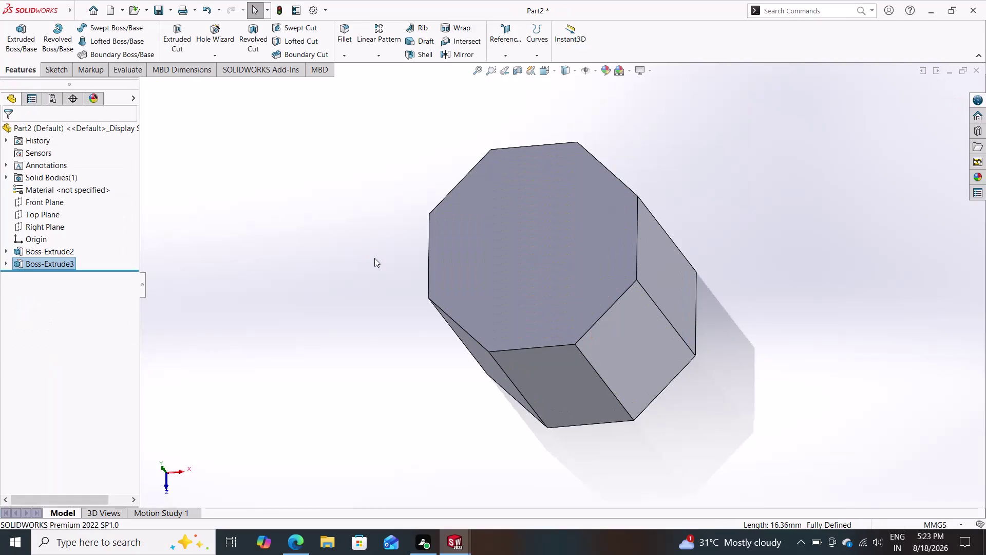
key(ctrl+z)
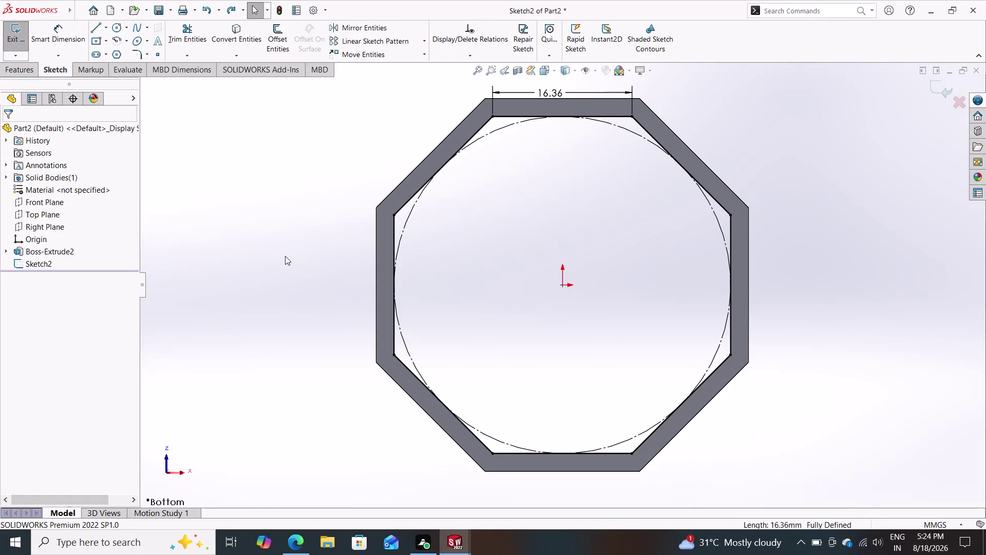
Extrude the bottom-face octagon just 3 mm as a base plate, Boss-Extrude4.
click(29, 72)
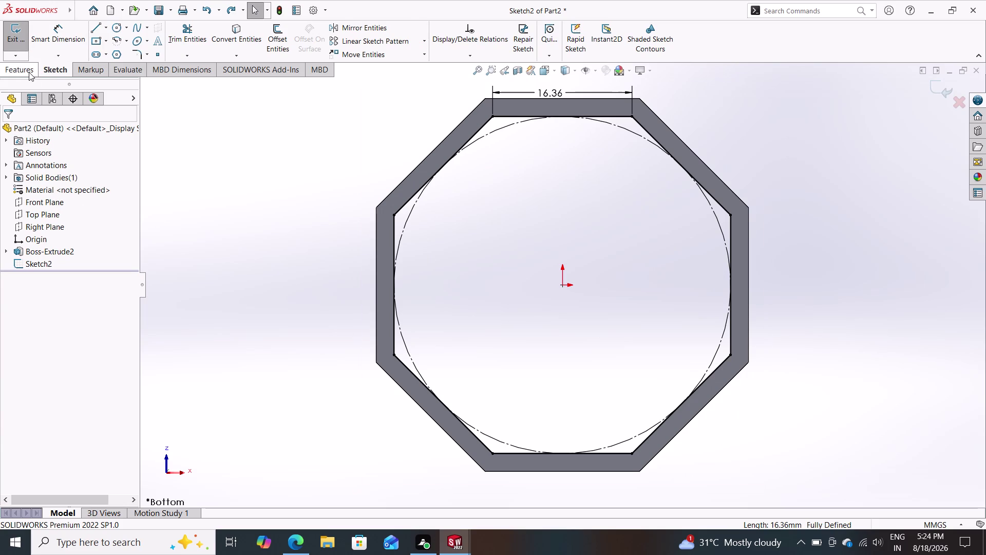
click(17, 38)
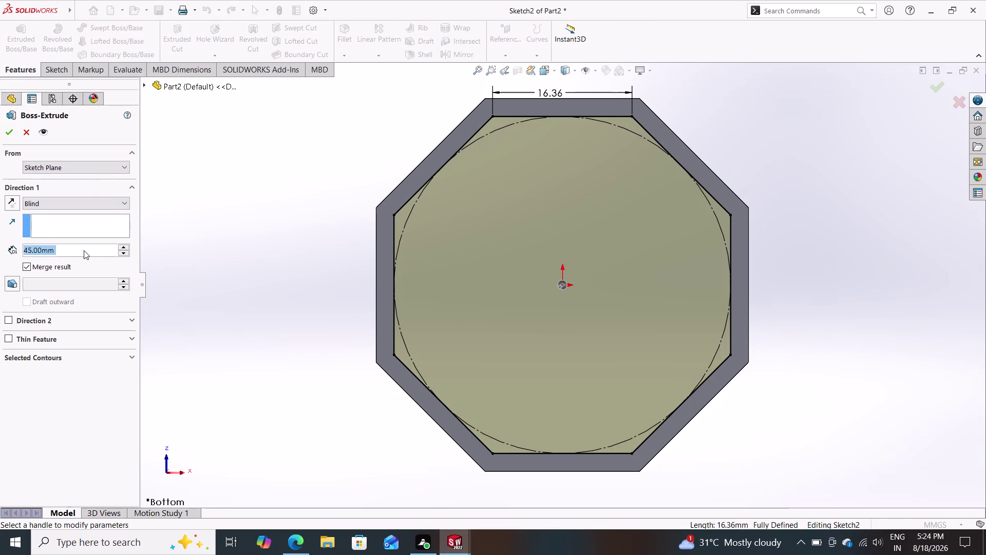
key(3)
key(Return)
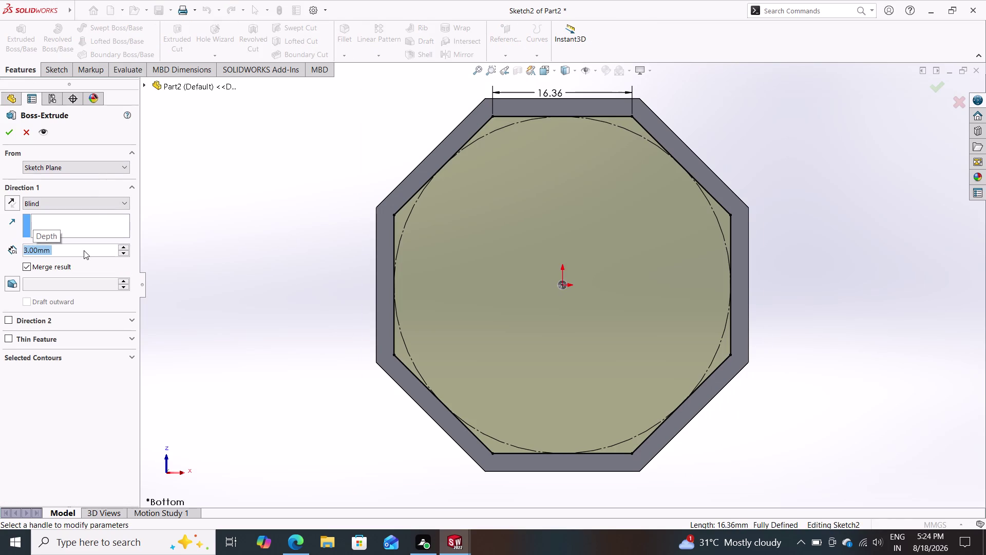
click(8, 132)
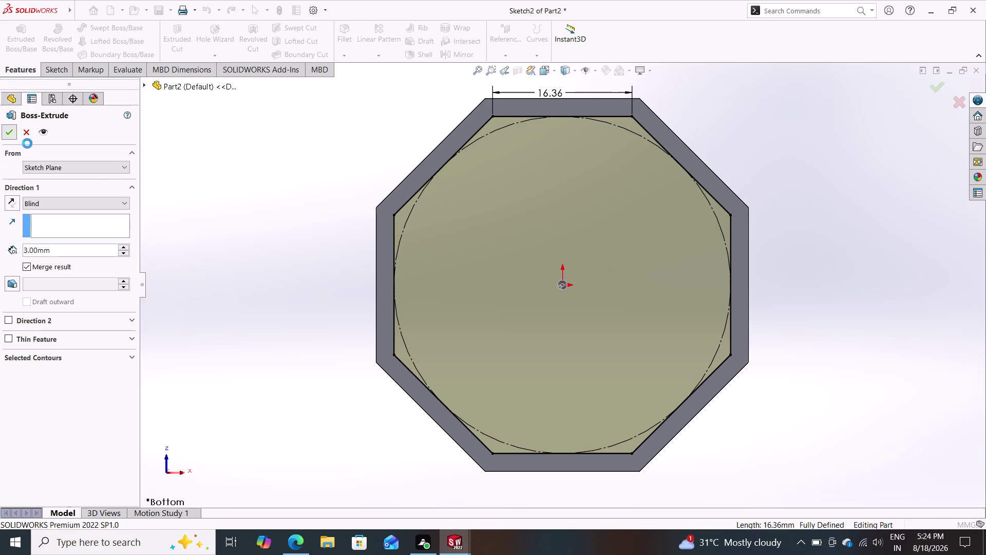
middle_drag(228, 258, 430, 323)
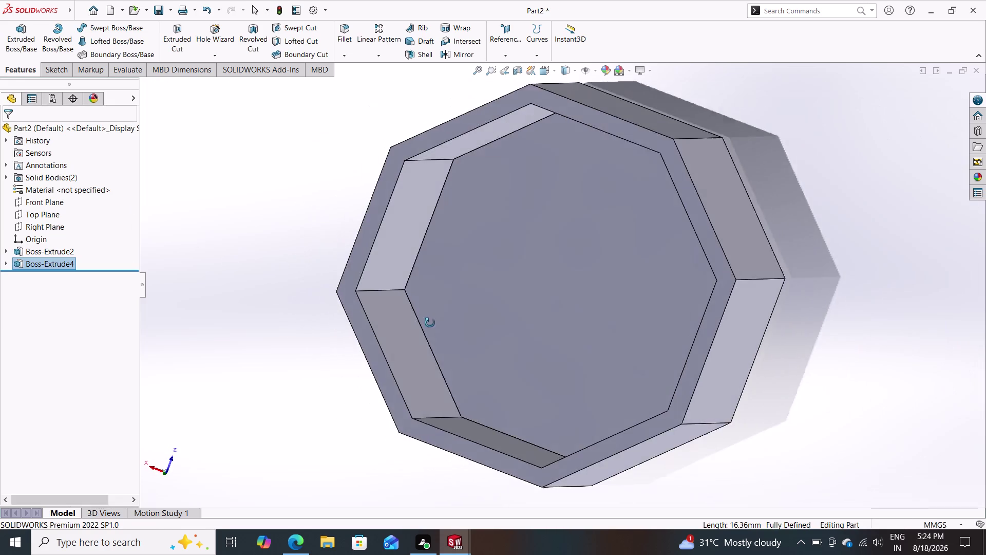
middle_drag(430, 323, 285, 255)
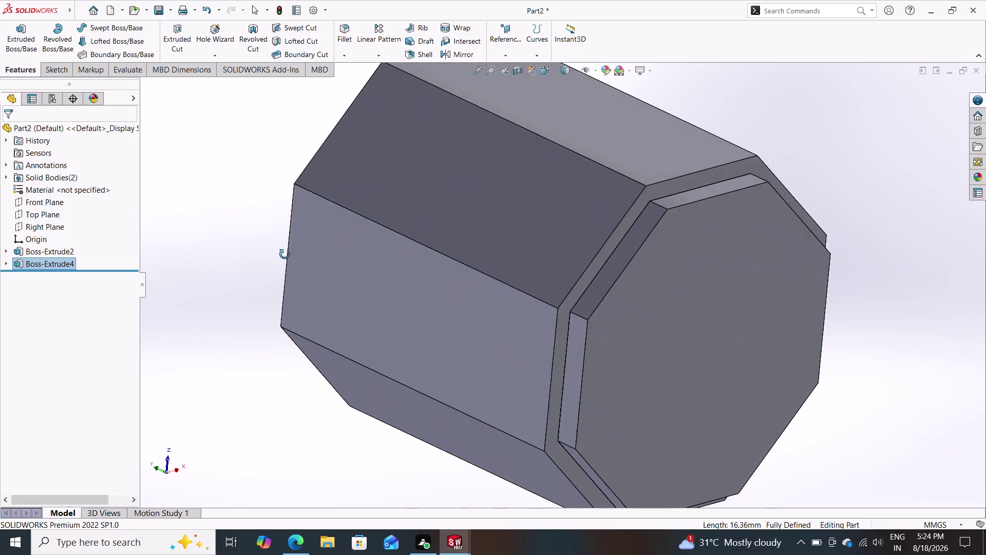
middle_drag(285, 254, 259, 243)
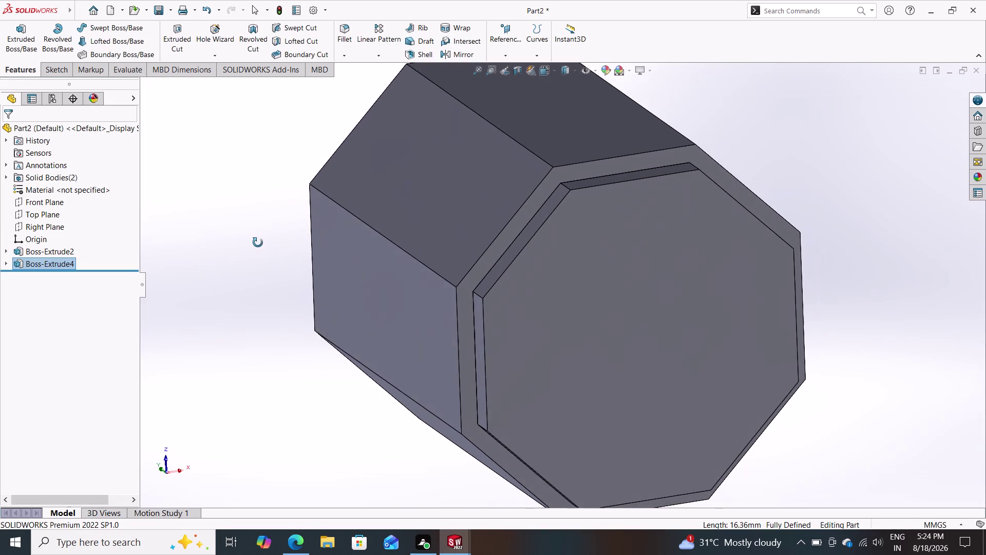
middle_drag(259, 243, 298, 250)
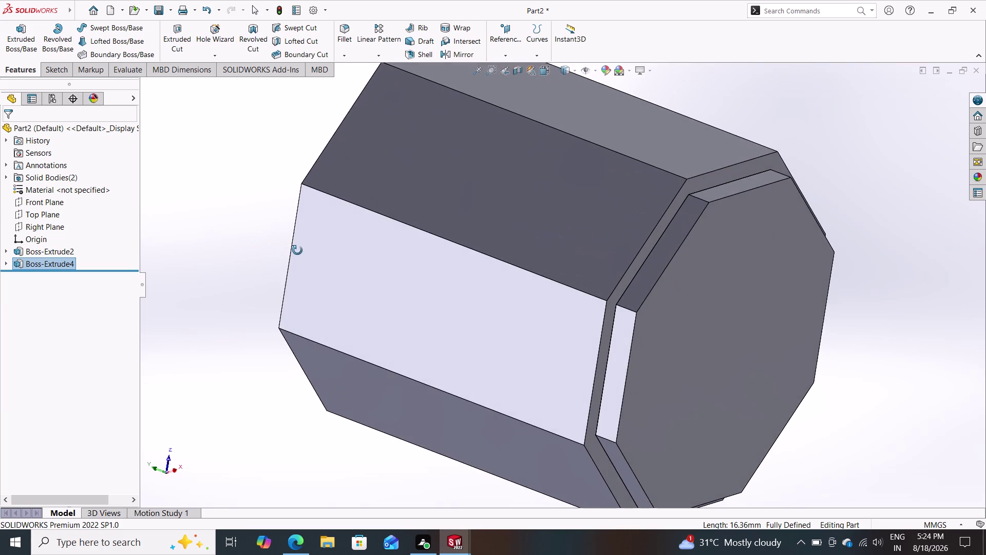
middle_drag(298, 250, 251, 247)
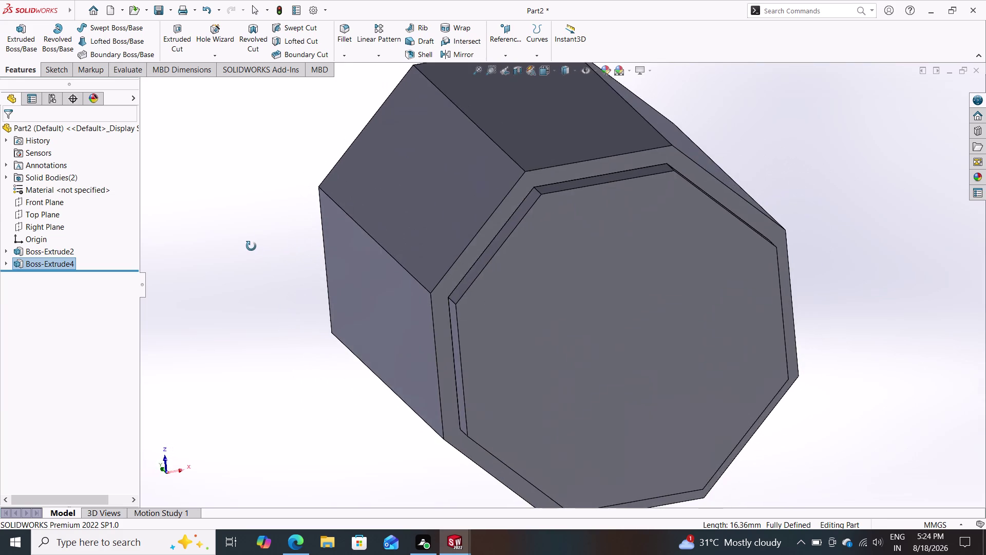
middle_drag(251, 246, 256, 250)
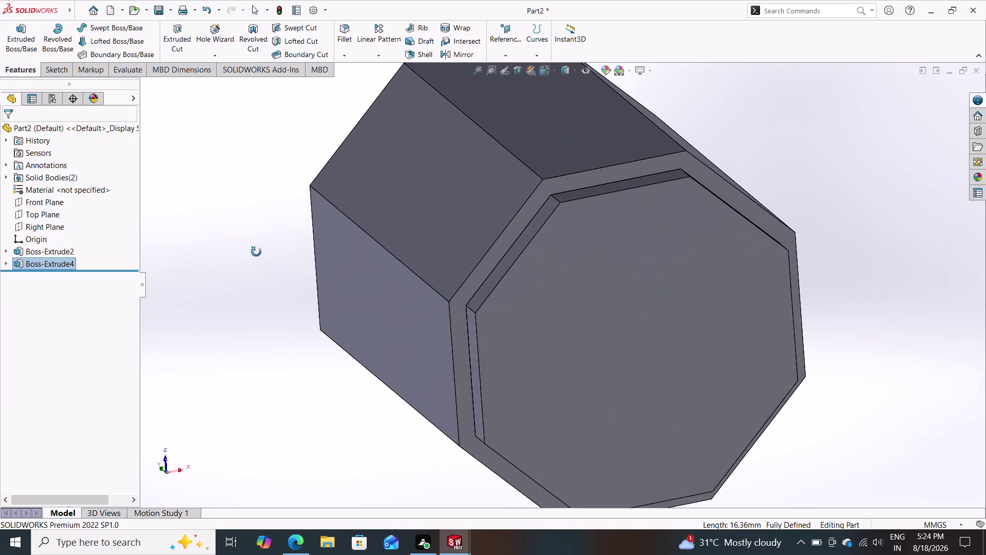
middle_drag(256, 251, 315, 250)
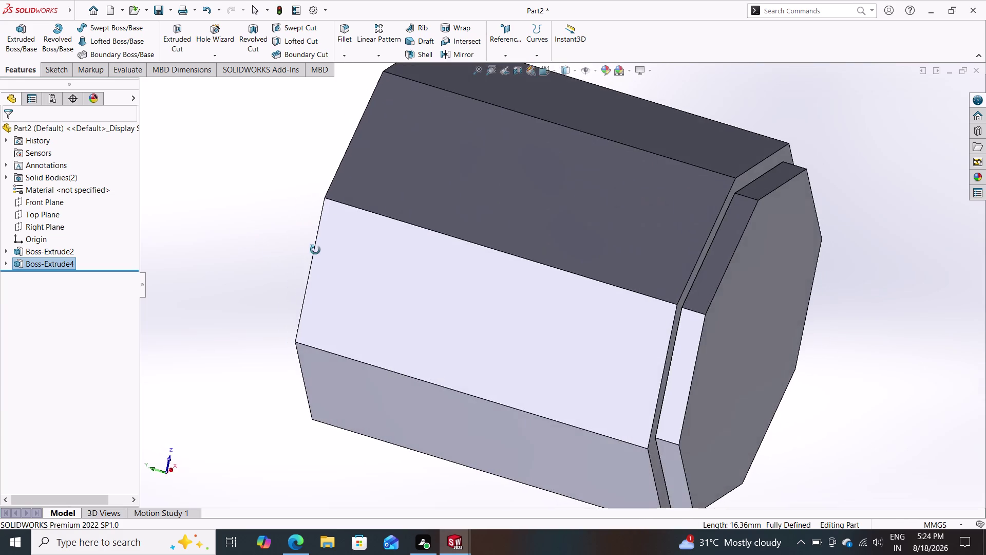
middle_drag(315, 250, 482, 260)
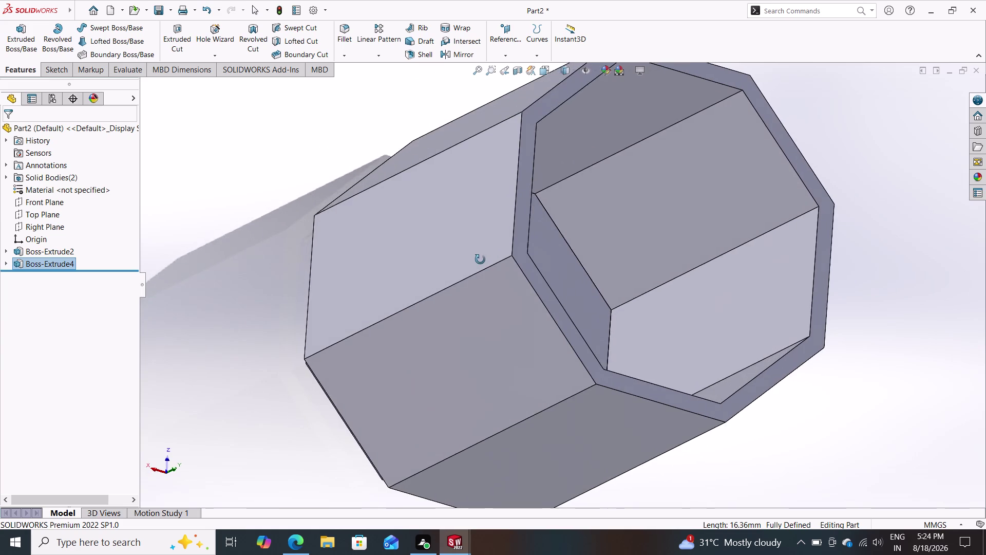
middle_drag(481, 260, 242, 266)
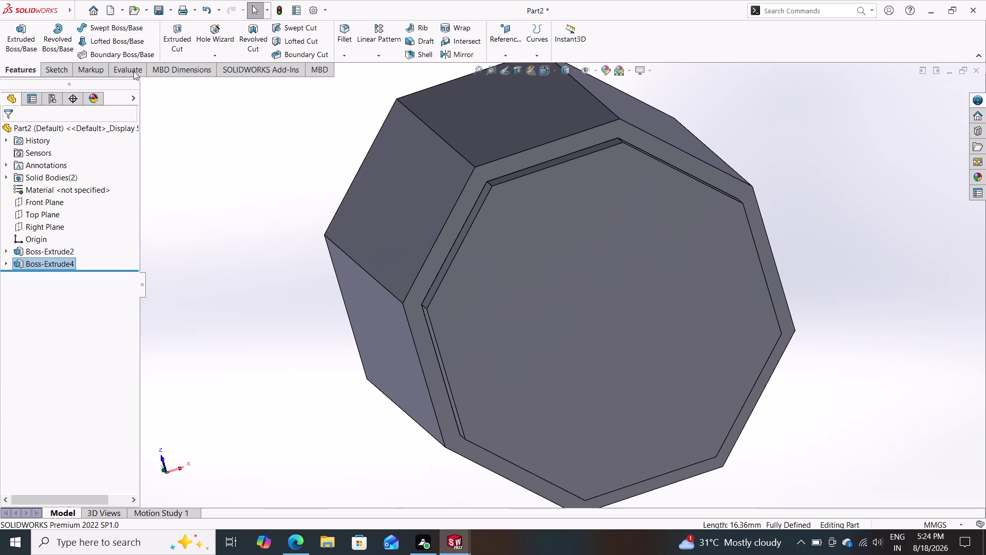
click(344, 30)
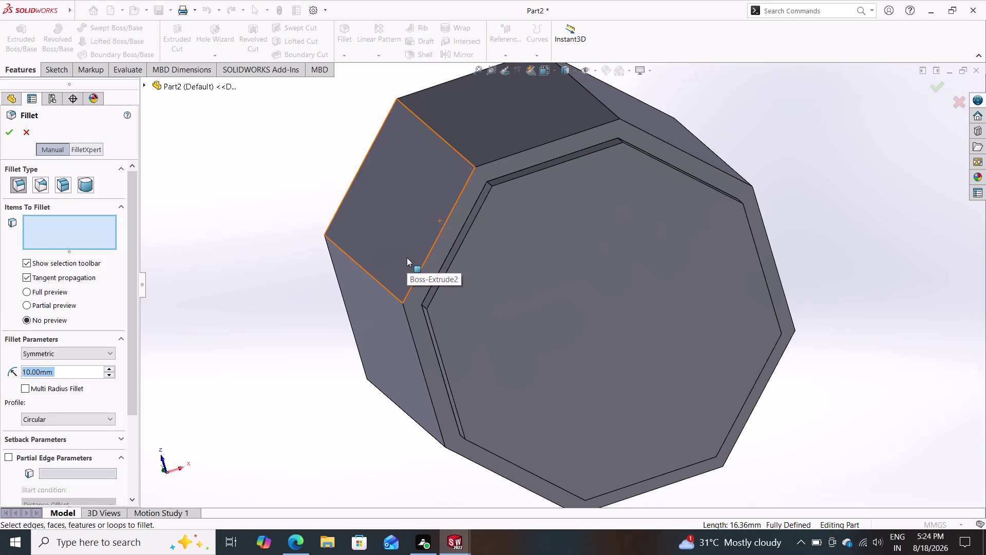
Set the fillet radius to 0.9 mm and pick the first inner rim edges.
text(0.9)
key(Return)
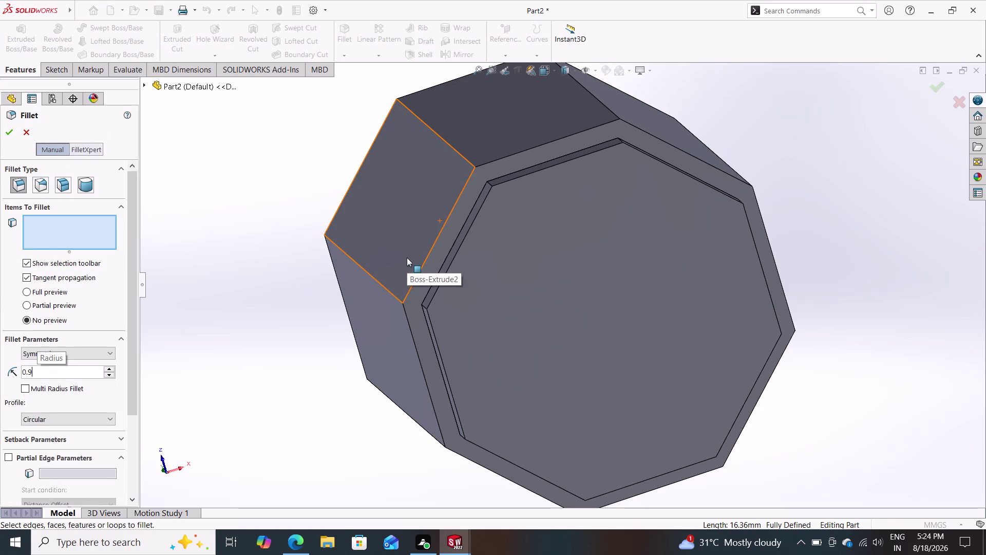
click(438, 363)
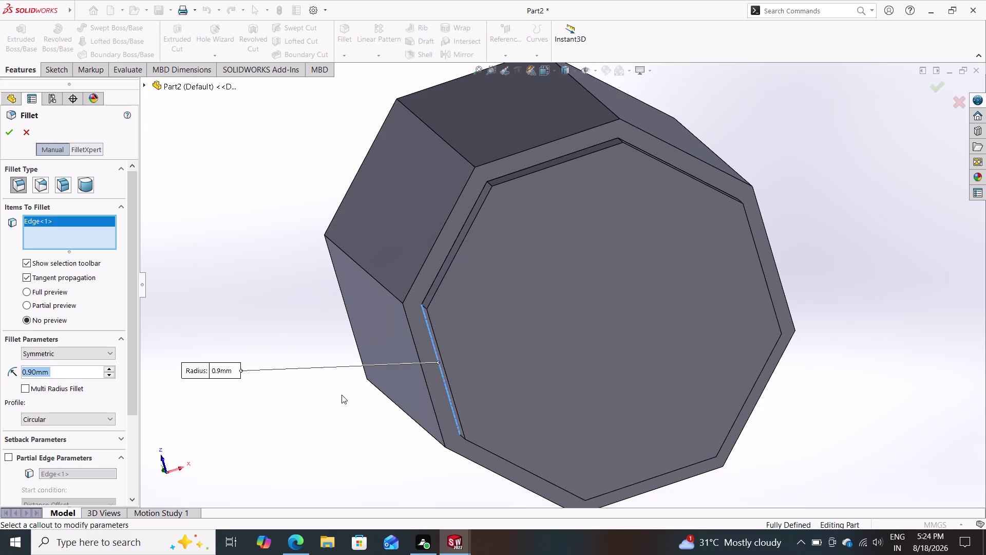
drag(398, 400, 587, 388)
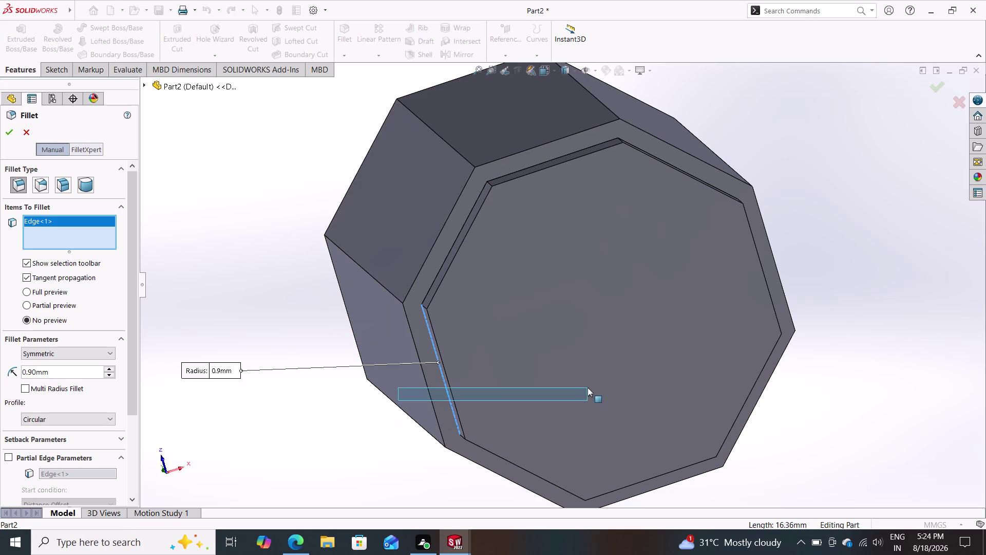
drag(588, 388, 256, 424)
middle_drag(816, 346, 734, 379)
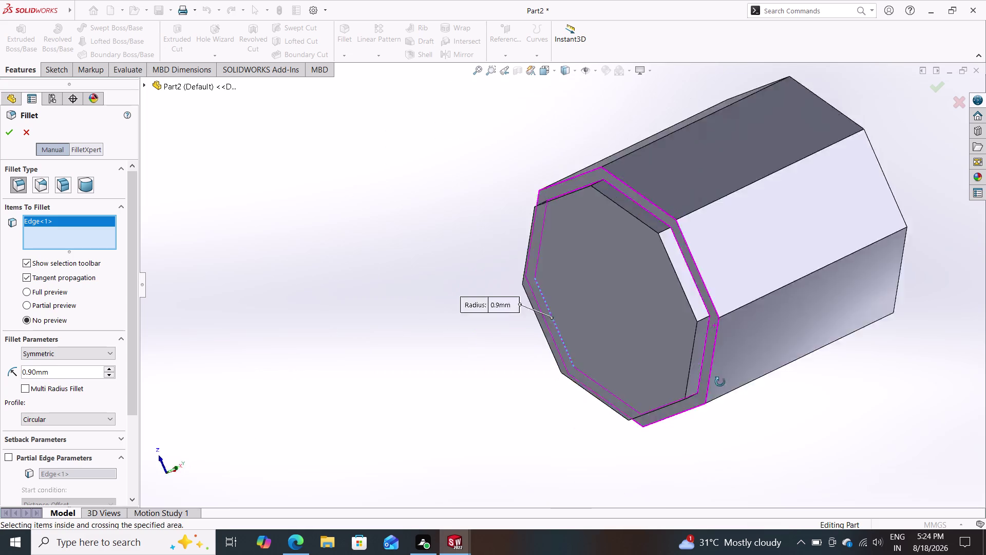
middle_drag(734, 379, 758, 374)
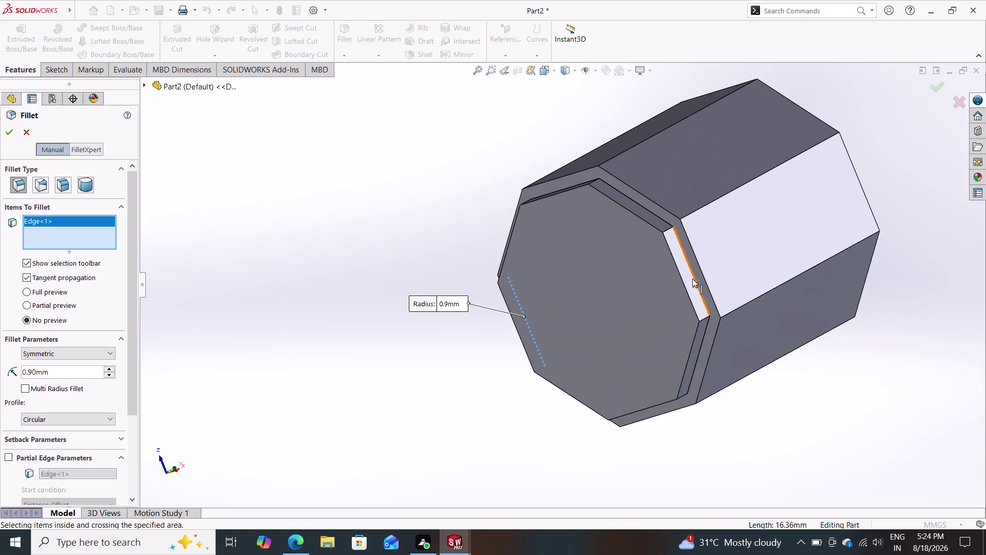
click(695, 276)
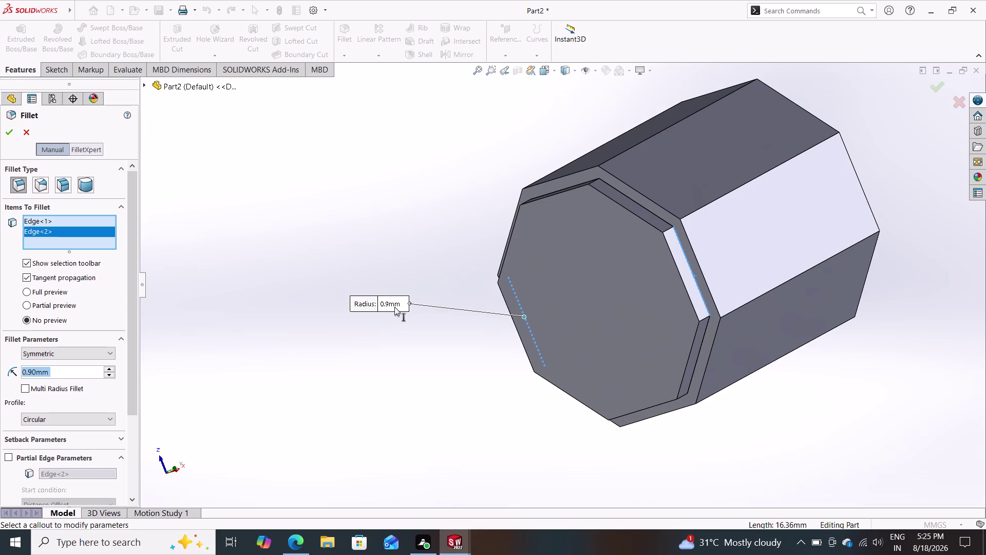
click(638, 203)
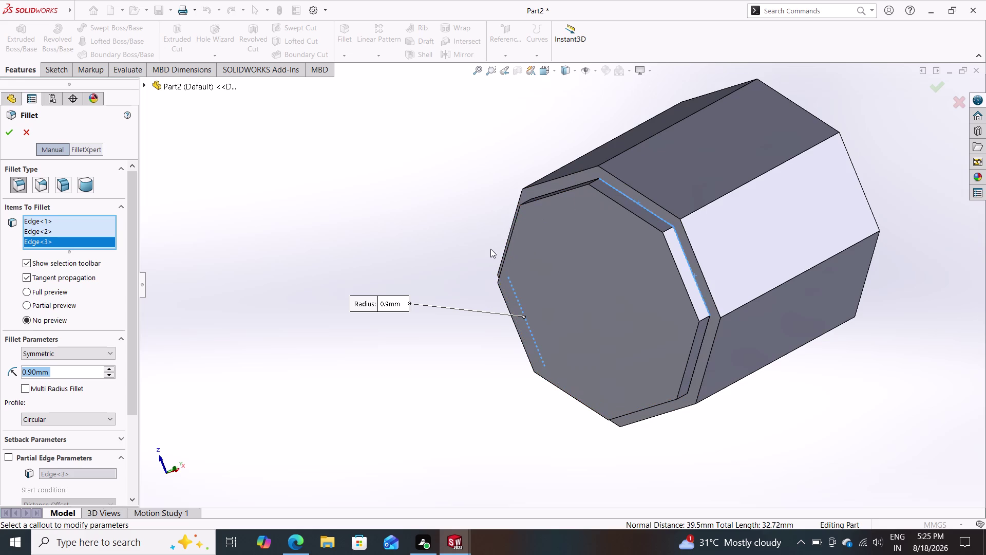
Add the remaining rim edges, remove Face<1>, and apply Fillet1.
middle_drag(437, 253, 487, 268)
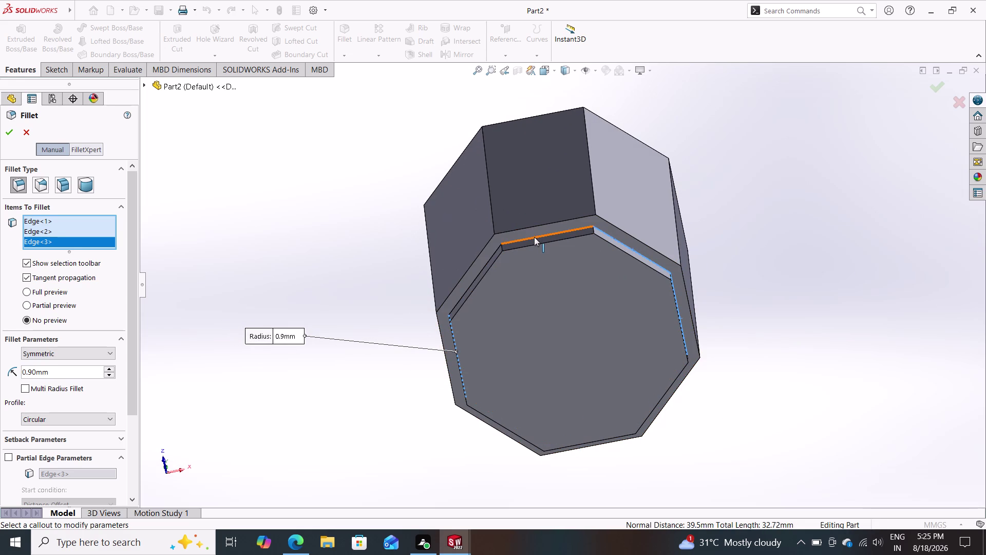
click(535, 237)
click(476, 276)
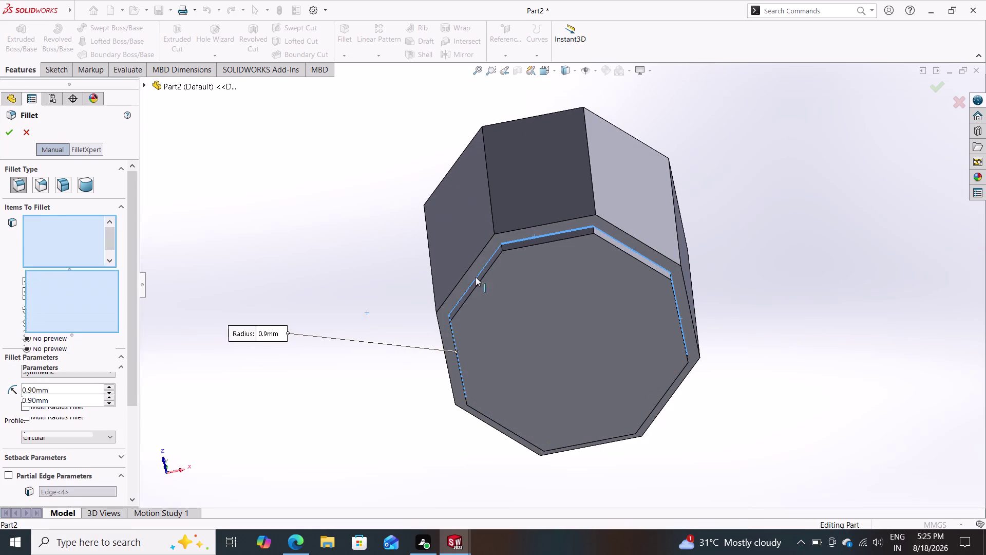
middle_drag(390, 436, 372, 319)
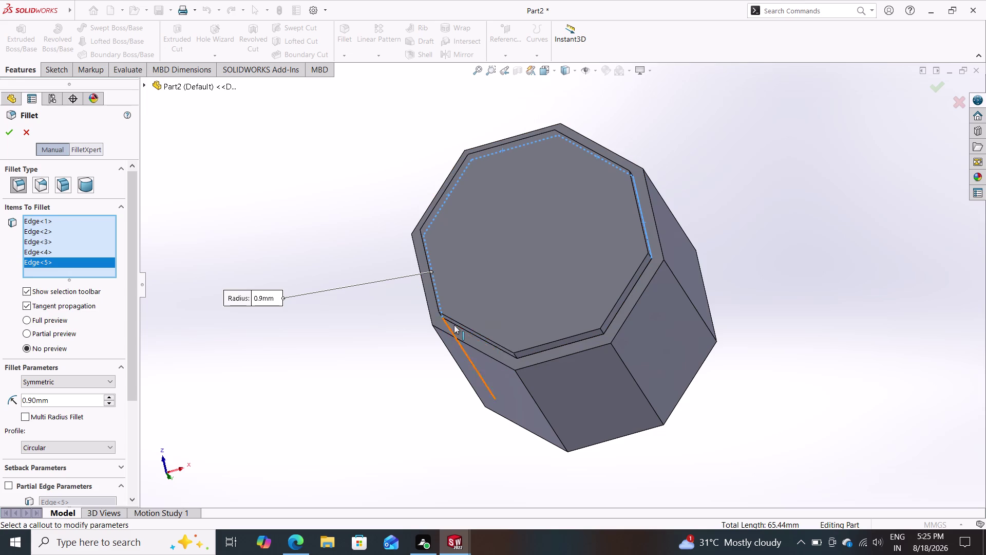
click(464, 328)
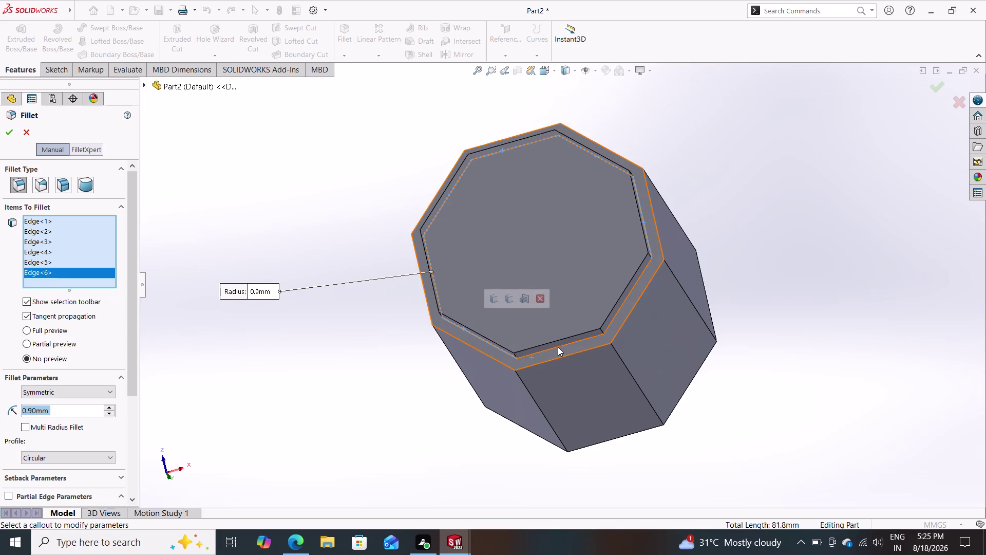
click(555, 347)
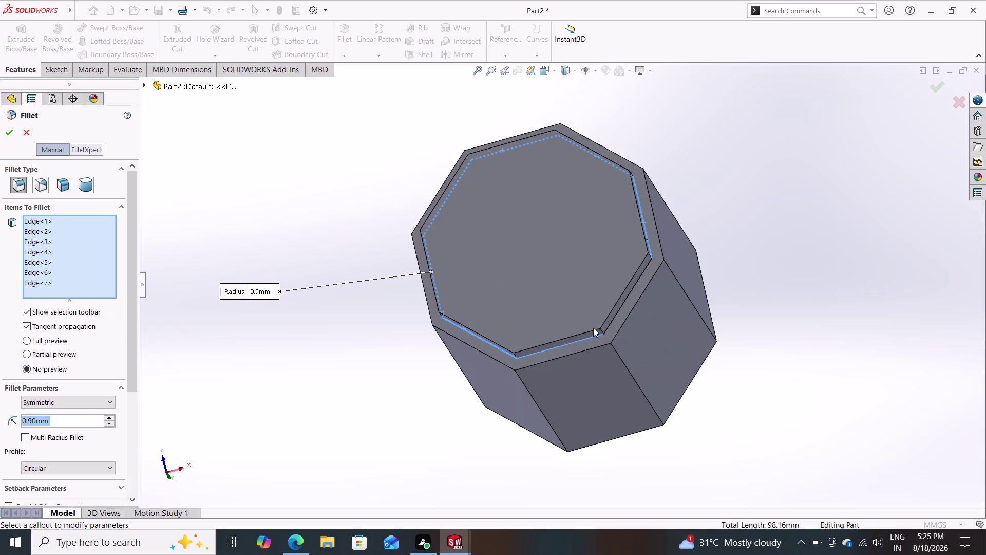
click(627, 297)
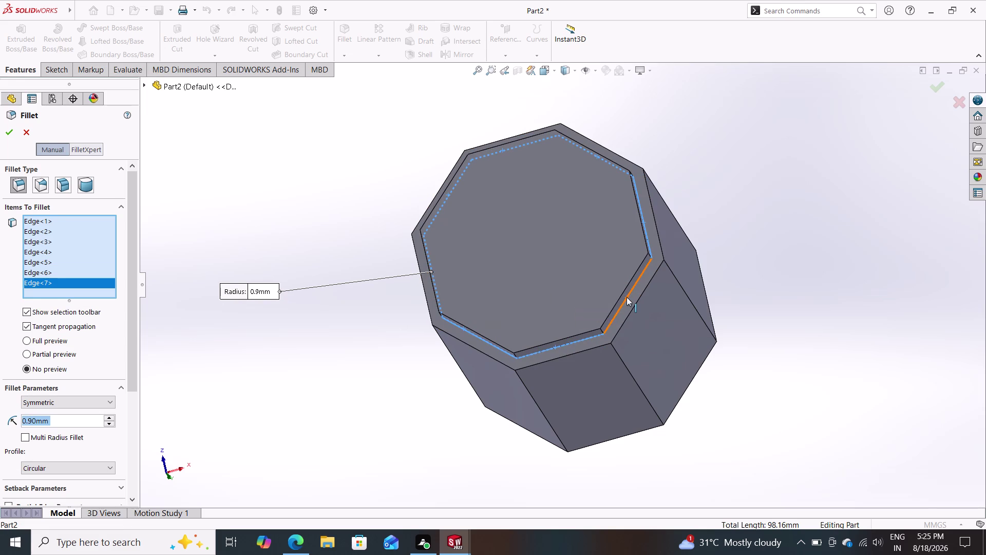
click(617, 307)
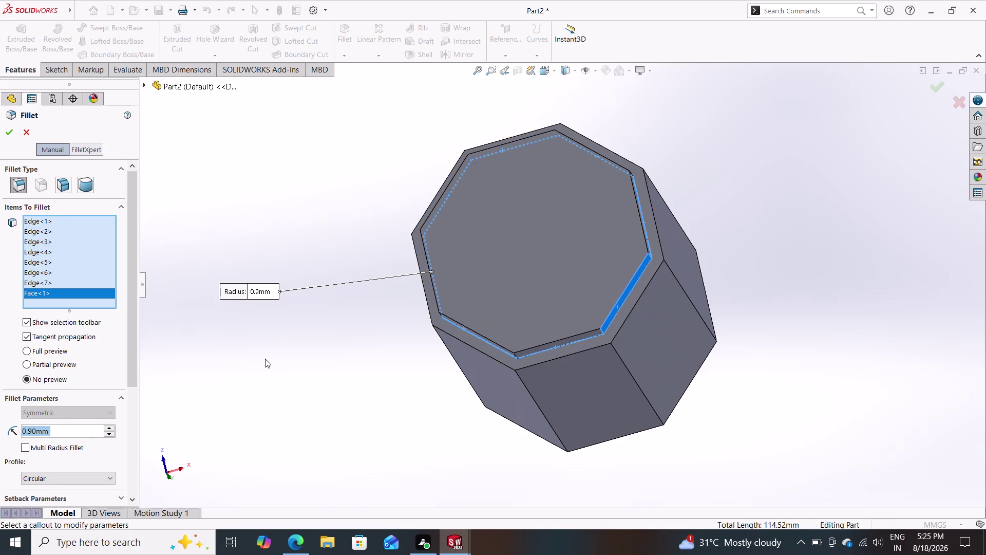
right_click(59, 291)
click(82, 311)
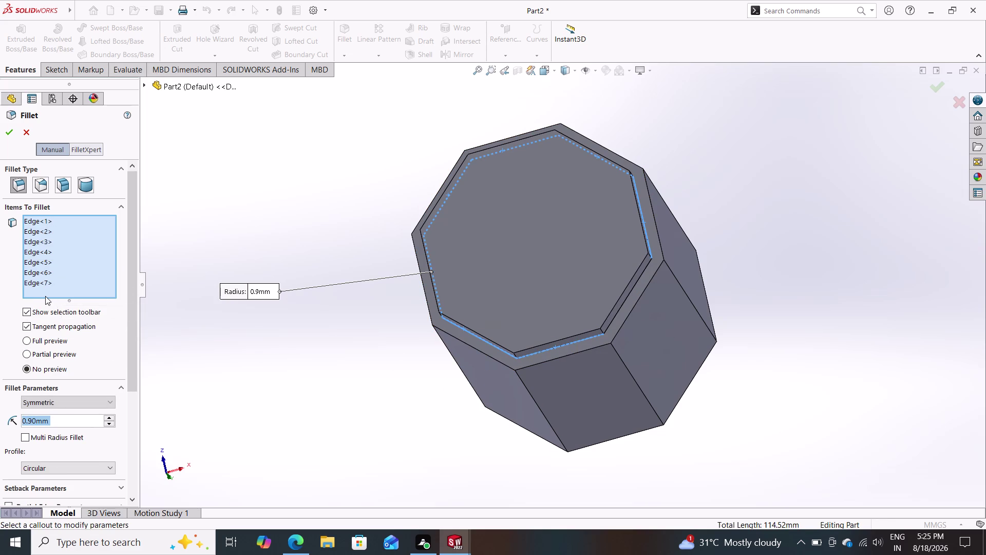
click(617, 313)
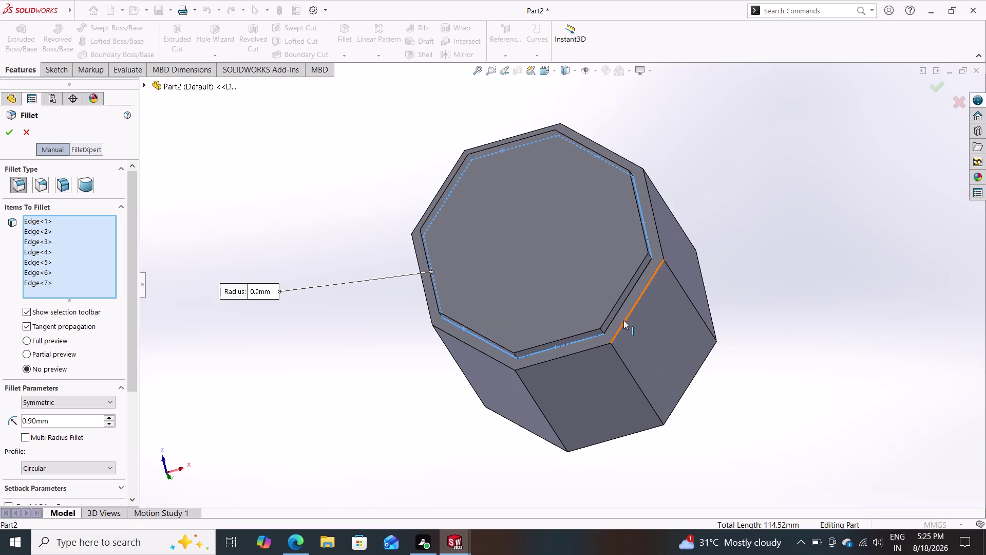
click(617, 317)
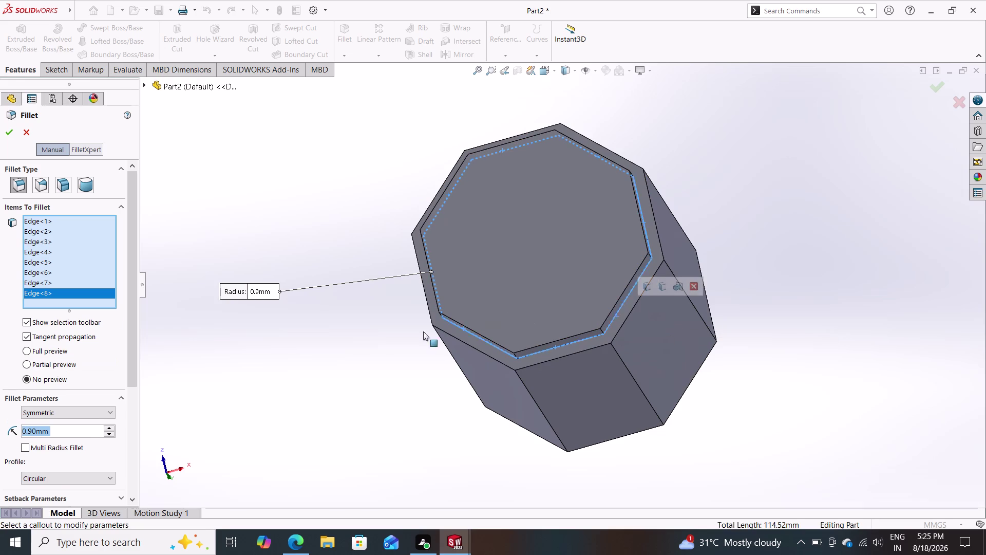
click(5, 135)
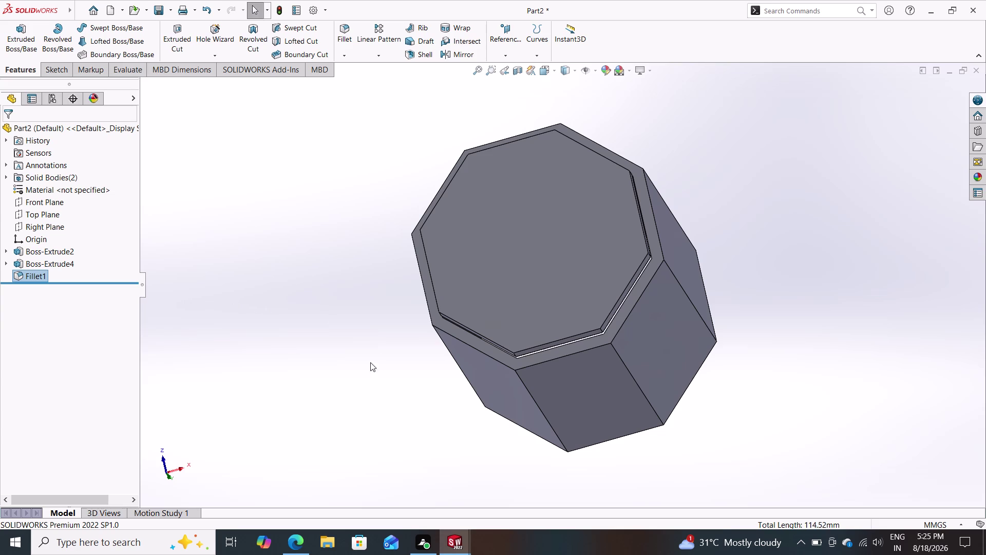
Inspect the filleted rim, then undo Fillet1 and Boss-Extrude4 to reopen the octagon sketch.
middle_drag(363, 376, 397, 315)
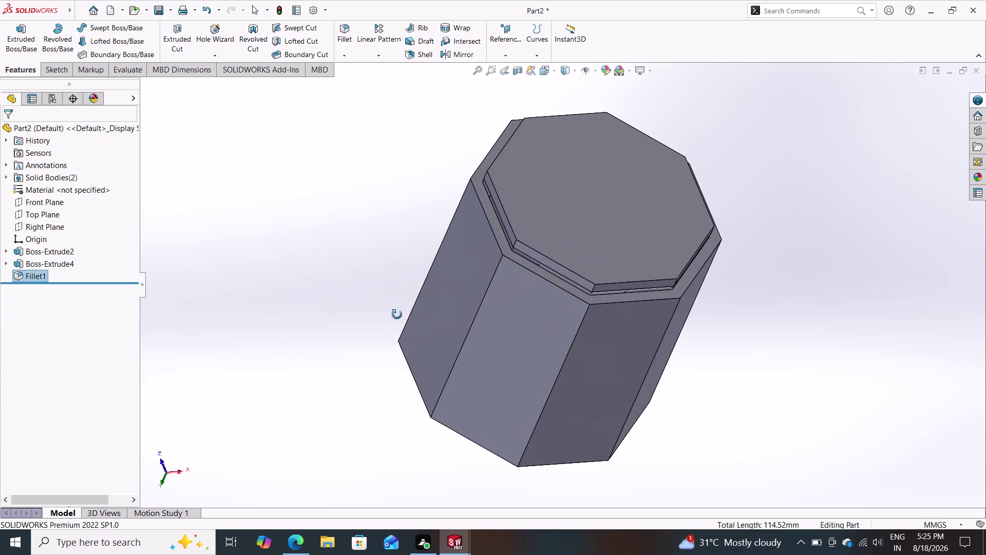
middle_drag(398, 315, 396, 446)
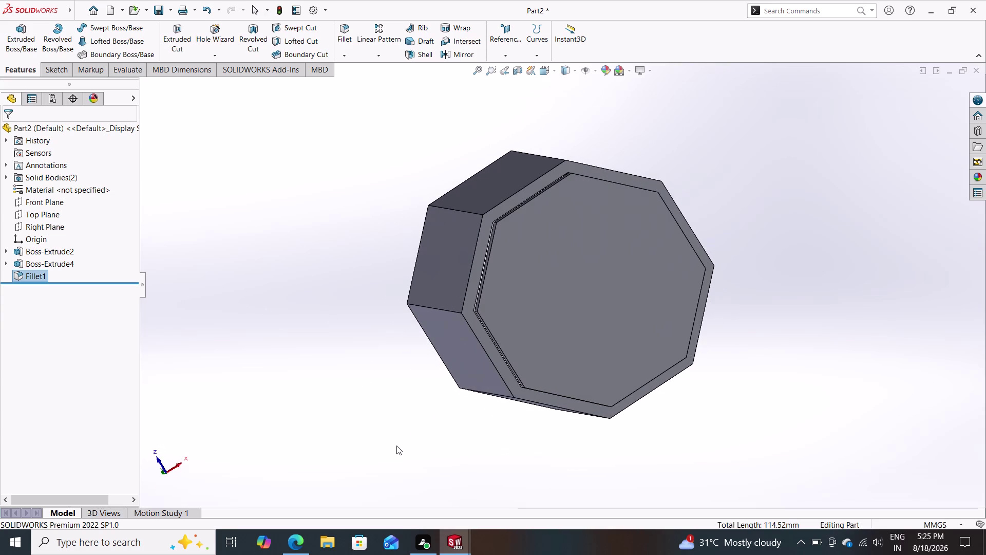
key(ctrl+z)
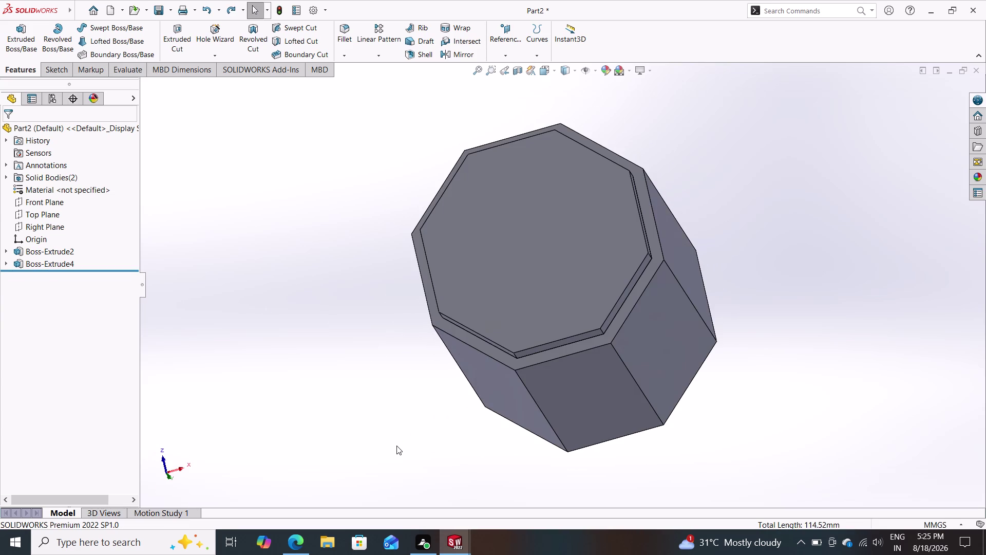
key(ctrl+z)
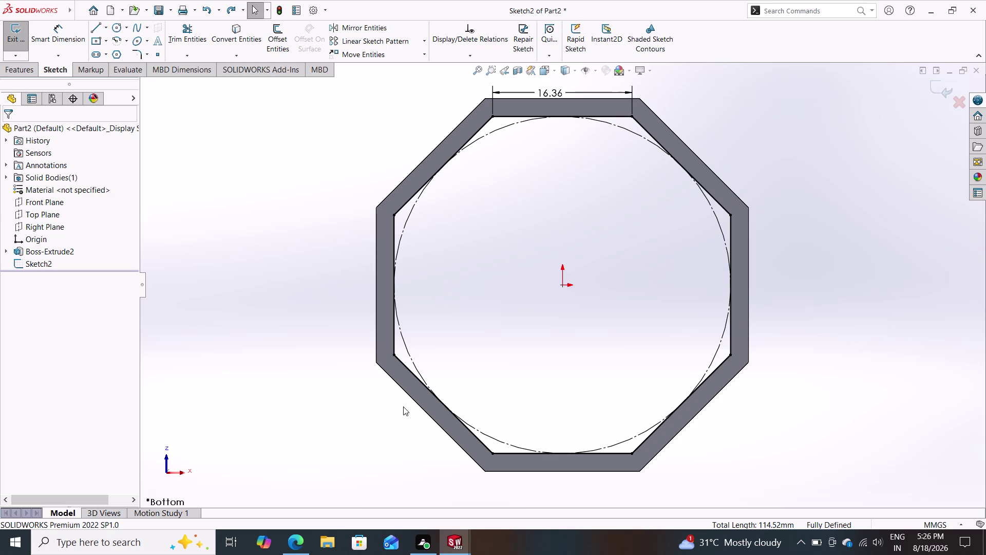
Extrude the inner octagon sketch 3 mm blind, reversed into the tube, as Boss-Extrude5.
click(21, 66)
click(19, 39)
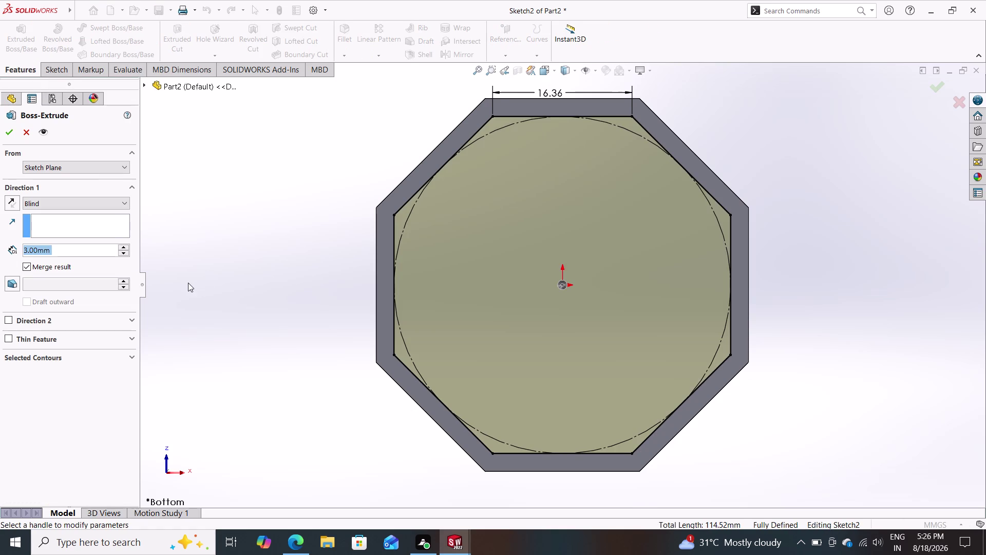
middle_click(191, 284)
middle_drag(192, 286, 281, 286)
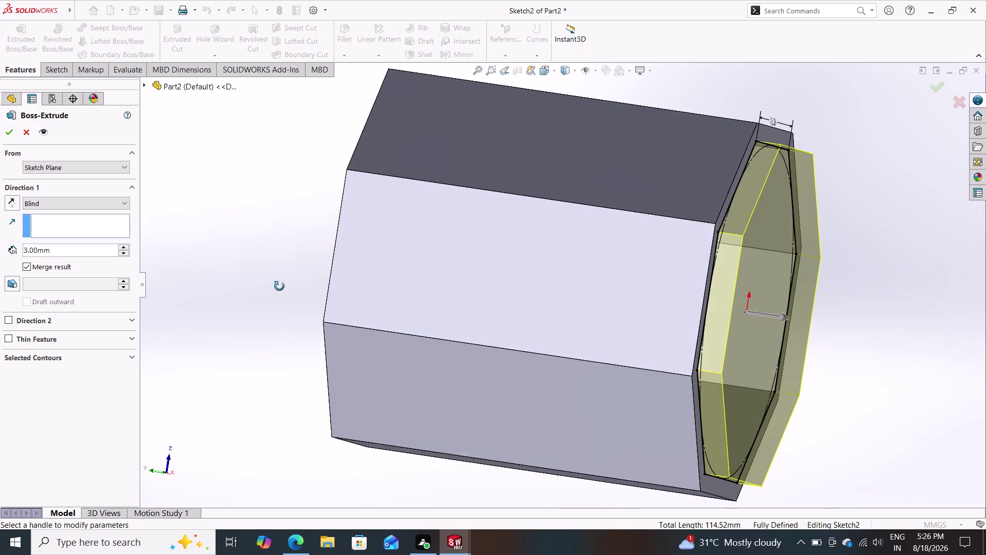
middle_drag(280, 286, 279, 288)
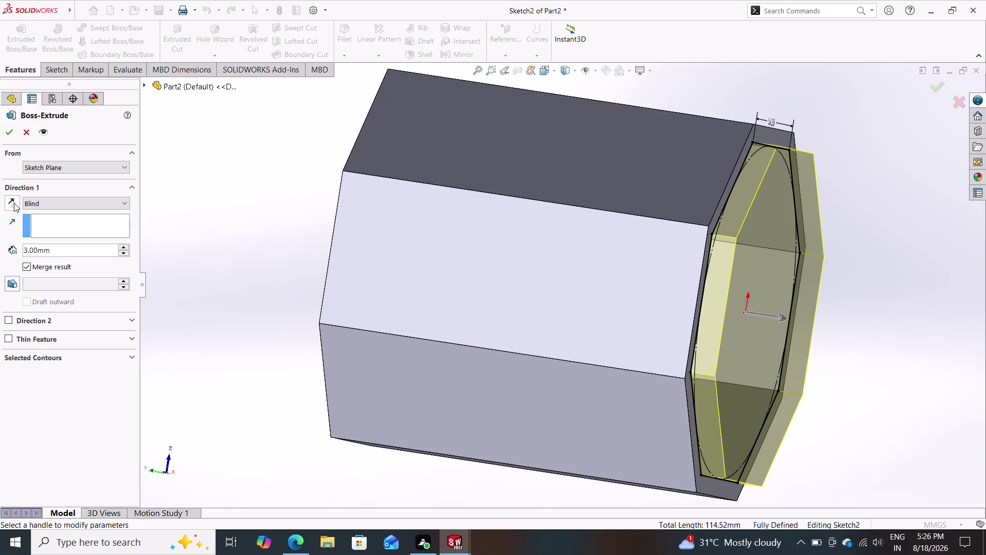
click(14, 203)
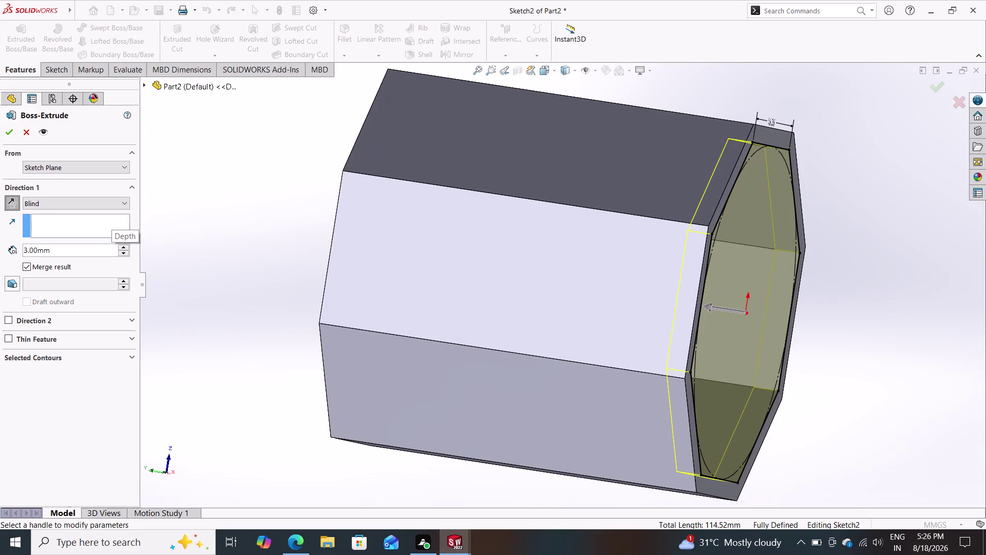
click(8, 133)
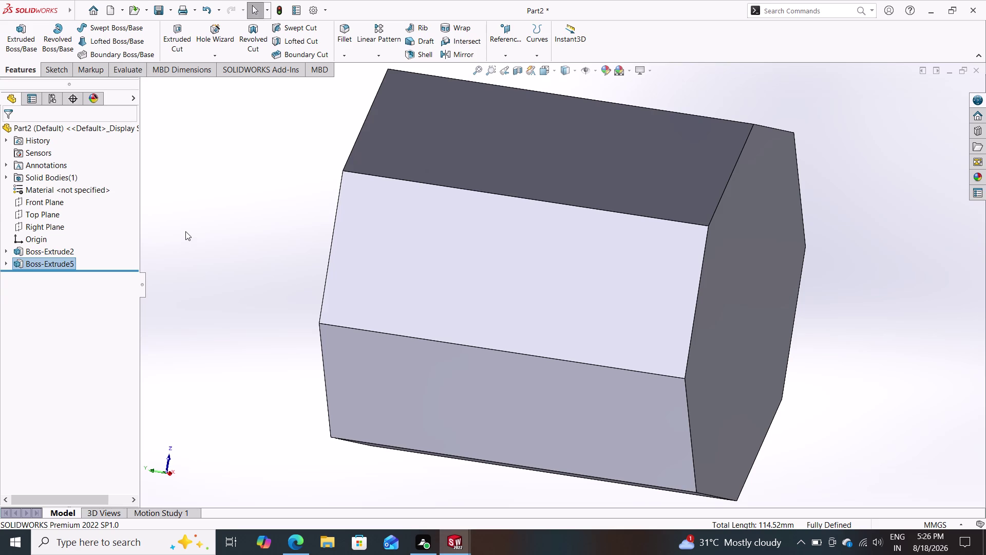
Inspect the filled end, then undo Boss-Extrude5 to reopen the inner octagon sketch.
middle_drag(283, 272, 230, 263)
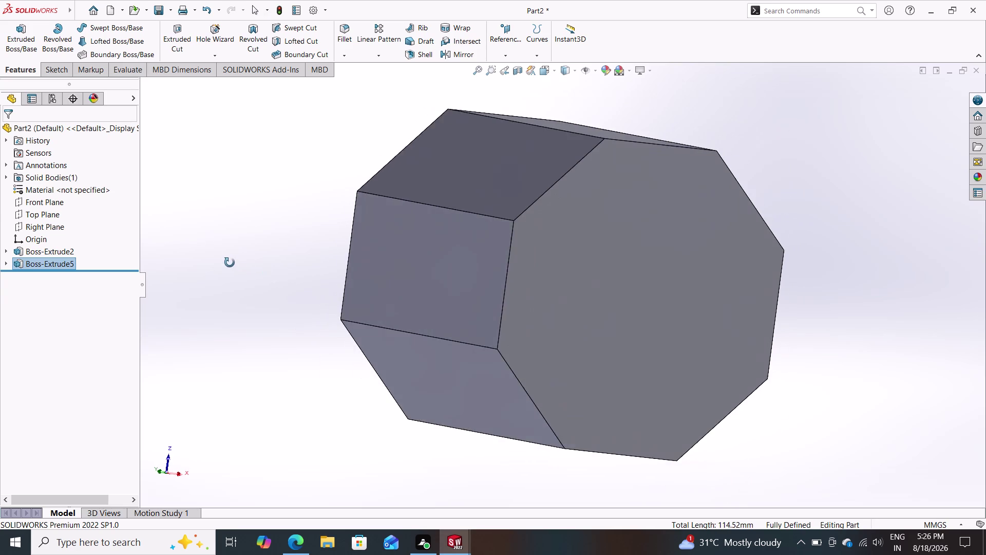
middle_drag(231, 263, 212, 250)
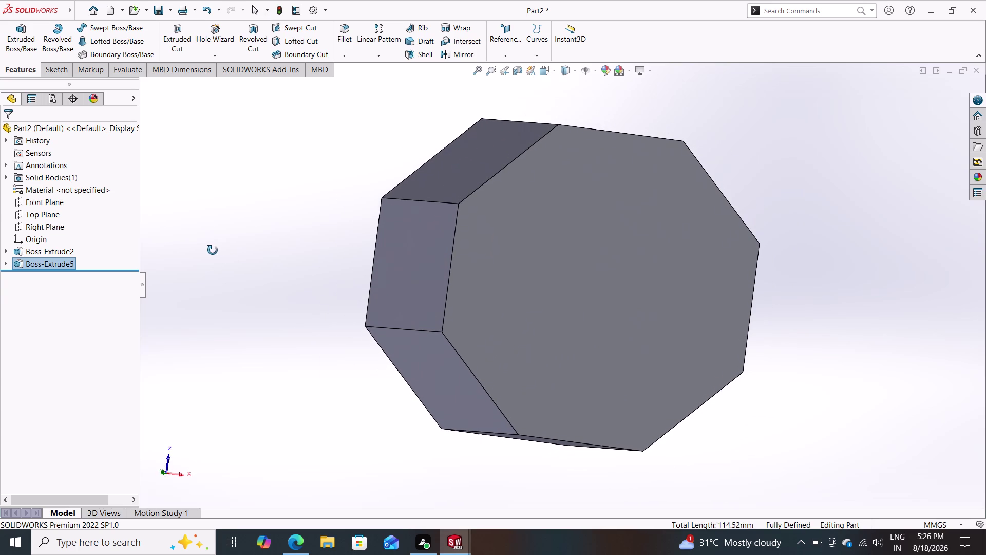
middle_drag(212, 250, 213, 250)
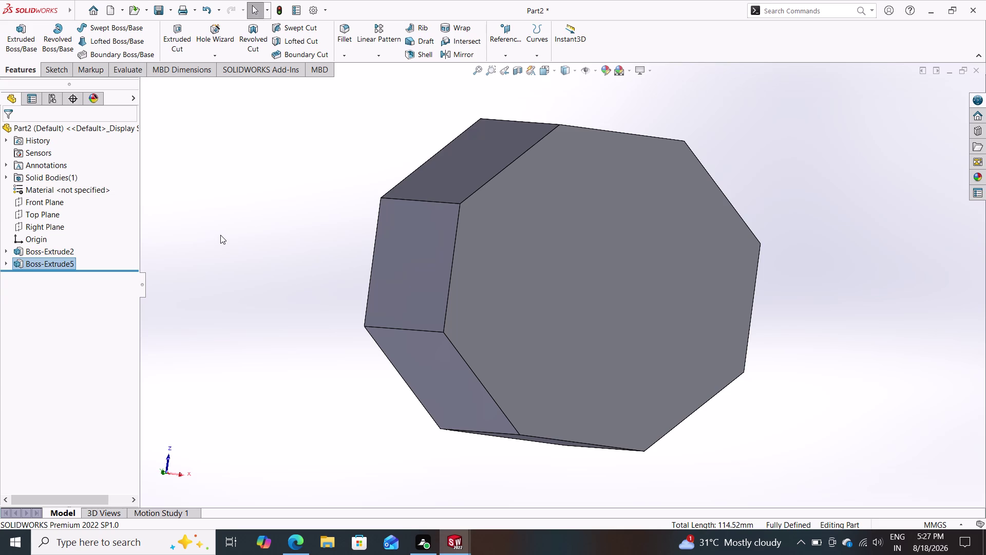
key(ctrl+z)
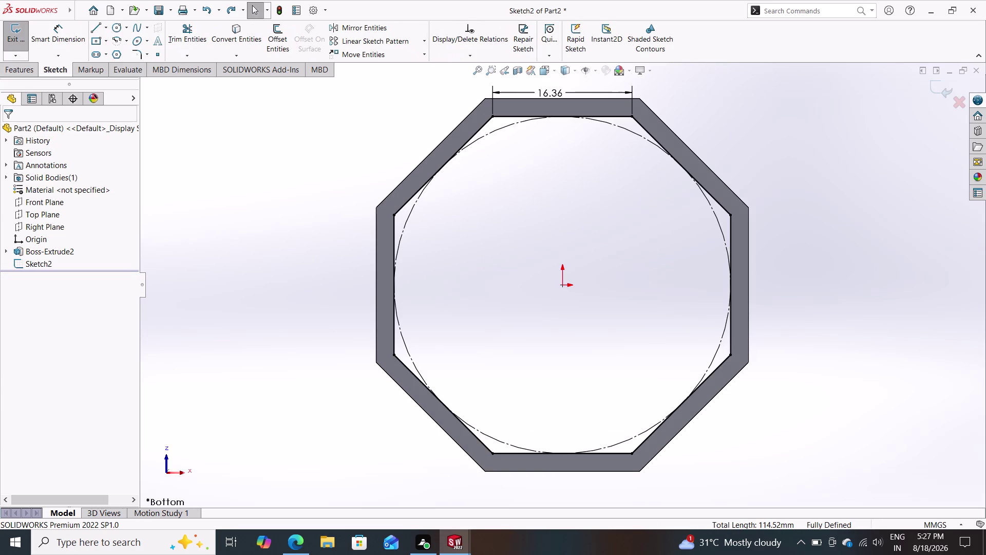
Start an extrusion of the inner octagon beginning at a 3 mm offset.
click(19, 78)
click(21, 75)
click(20, 36)
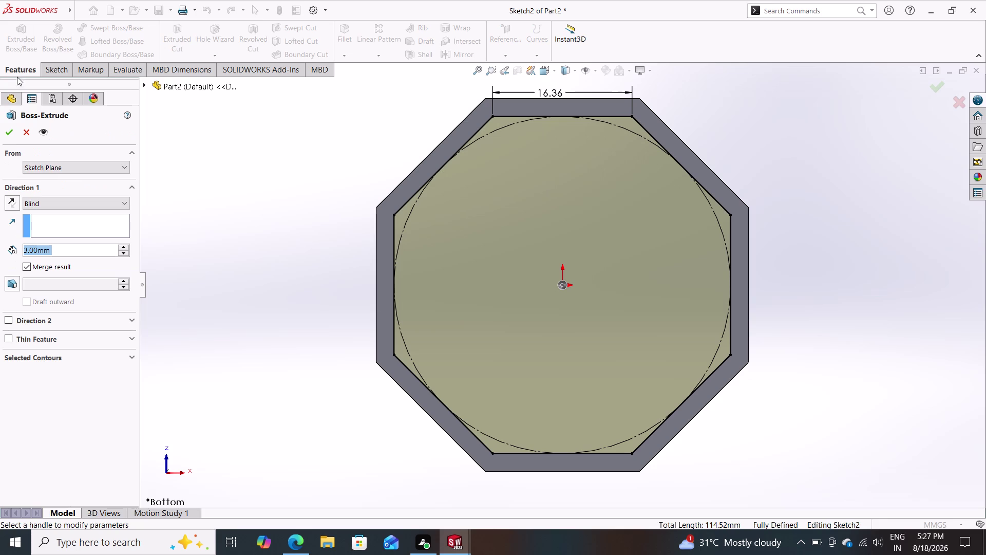
click(52, 168)
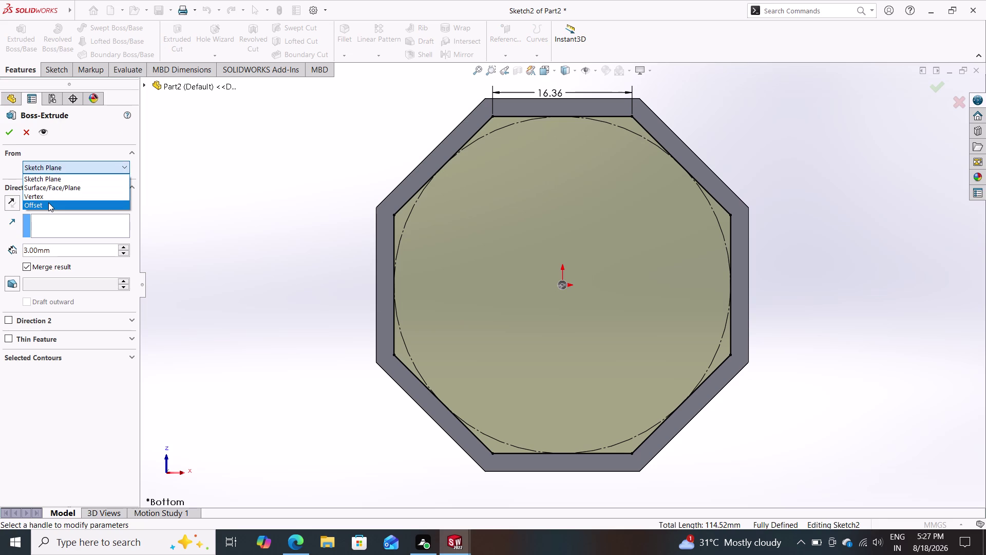
click(49, 202)
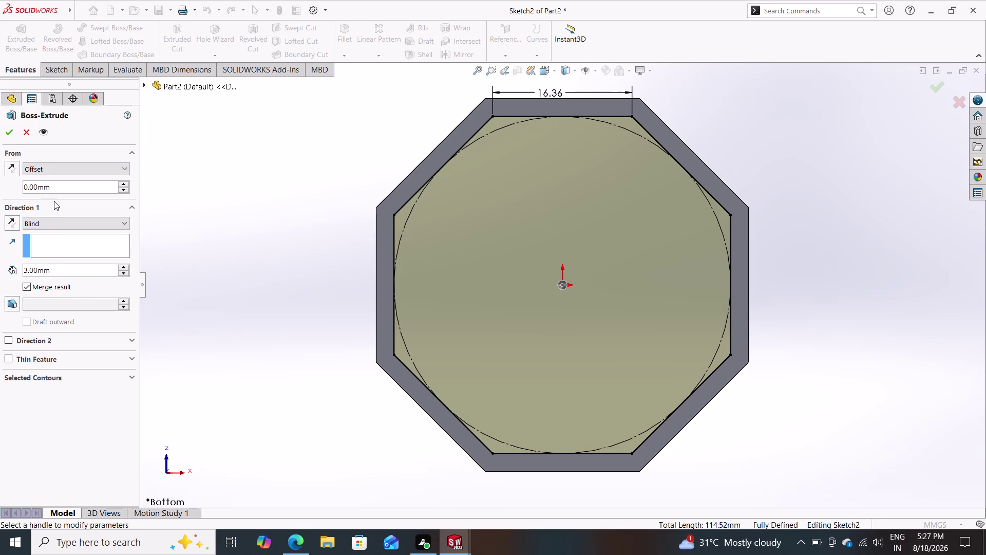
drag(59, 187, 0, 194)
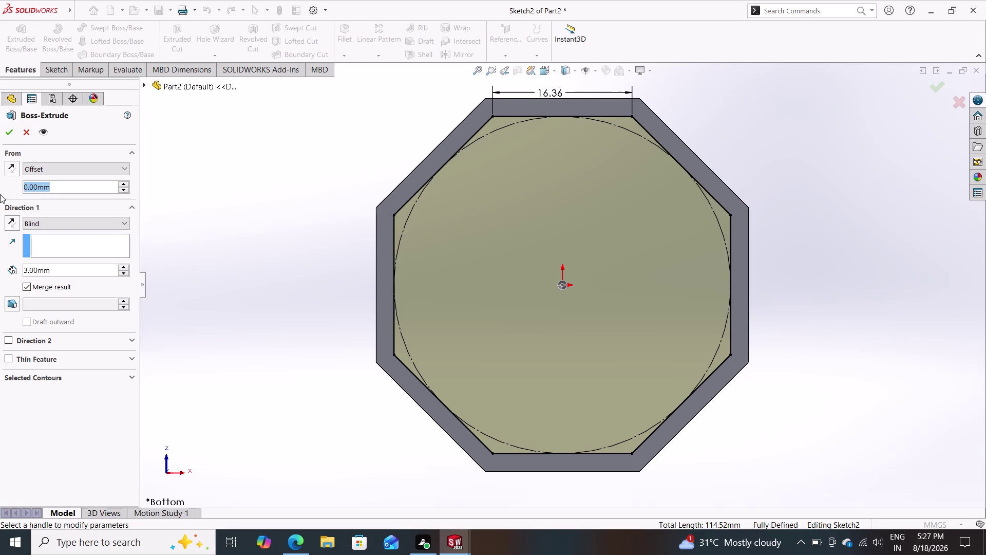
key(3)
key(Return)
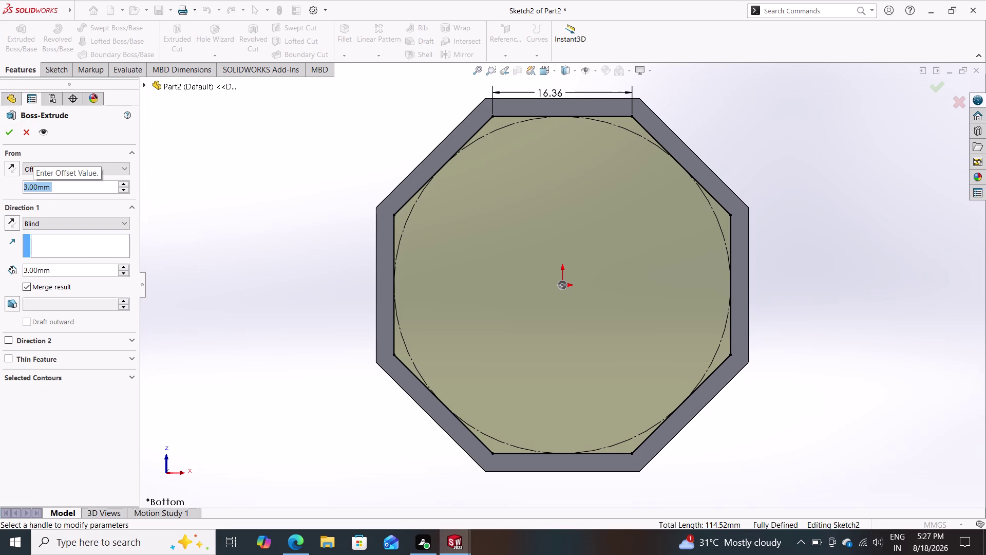
Set the depth to 1.5 mm, flip the offset inward, and confirm Boss-Extrude6.
drag(78, 270, 0, 272)
text(1.5)
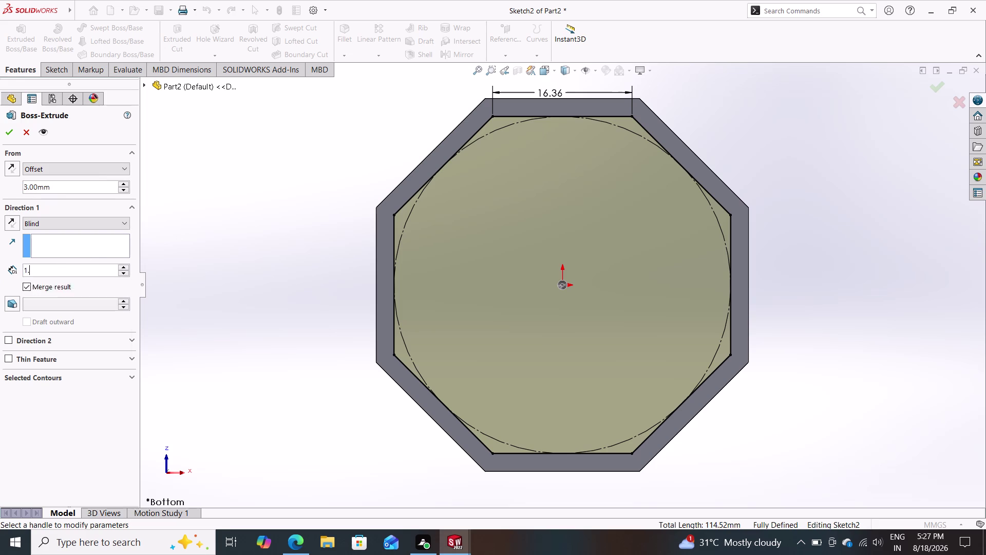
key(Return)
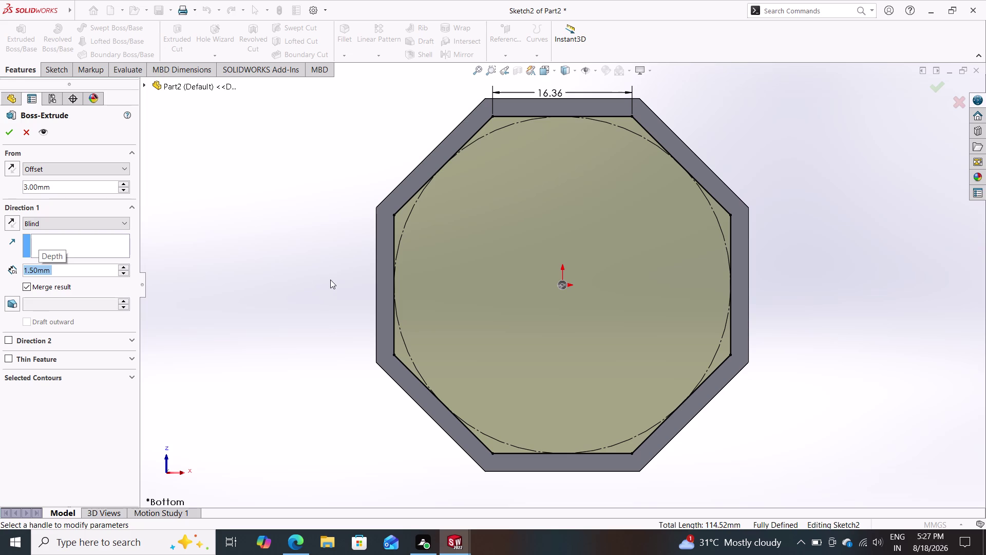
middle_drag(313, 283, 445, 288)
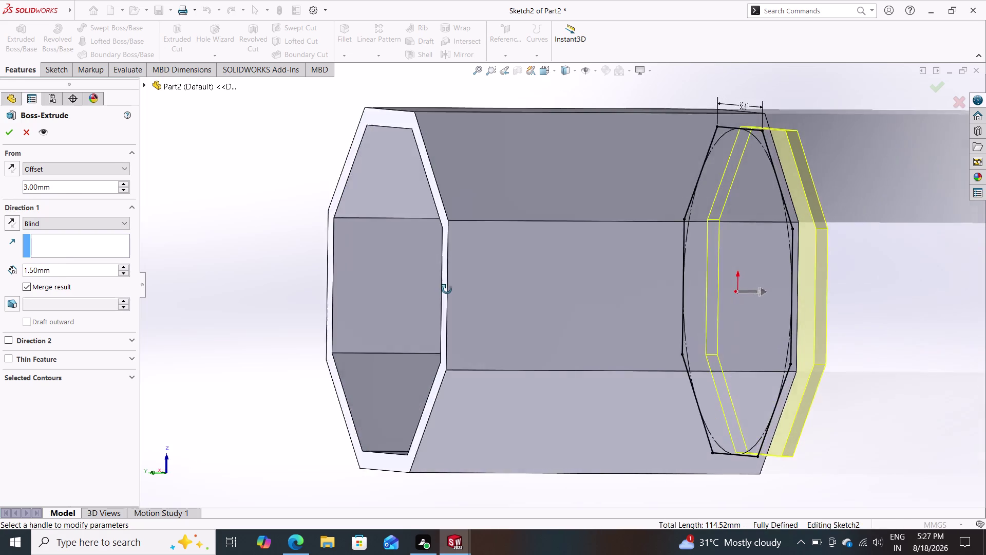
middle_drag(444, 289, 404, 297)
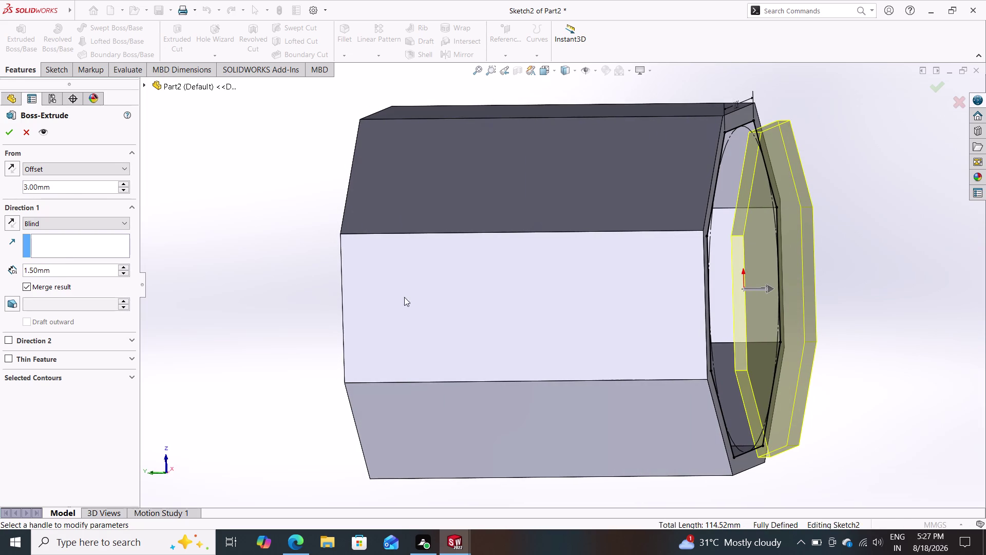
click(9, 167)
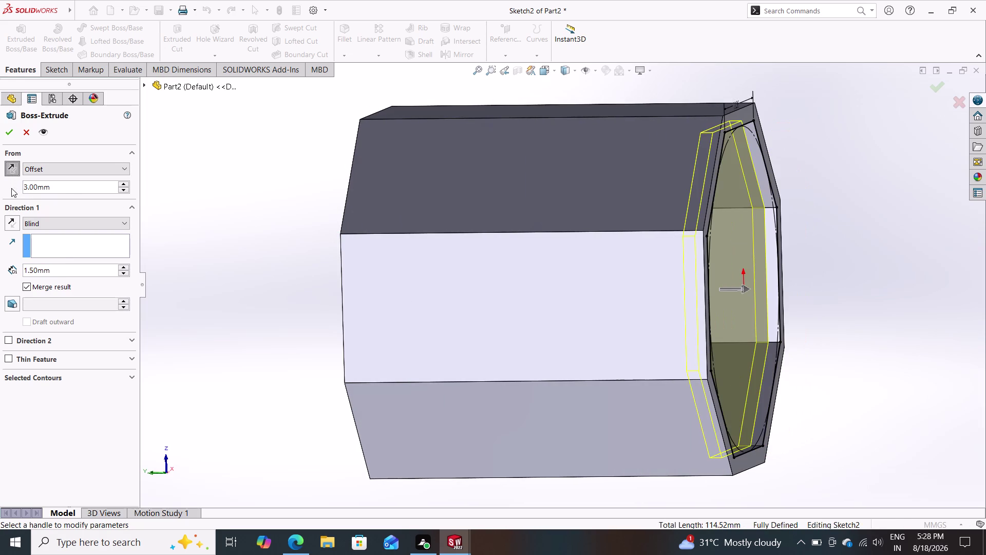
click(7, 133)
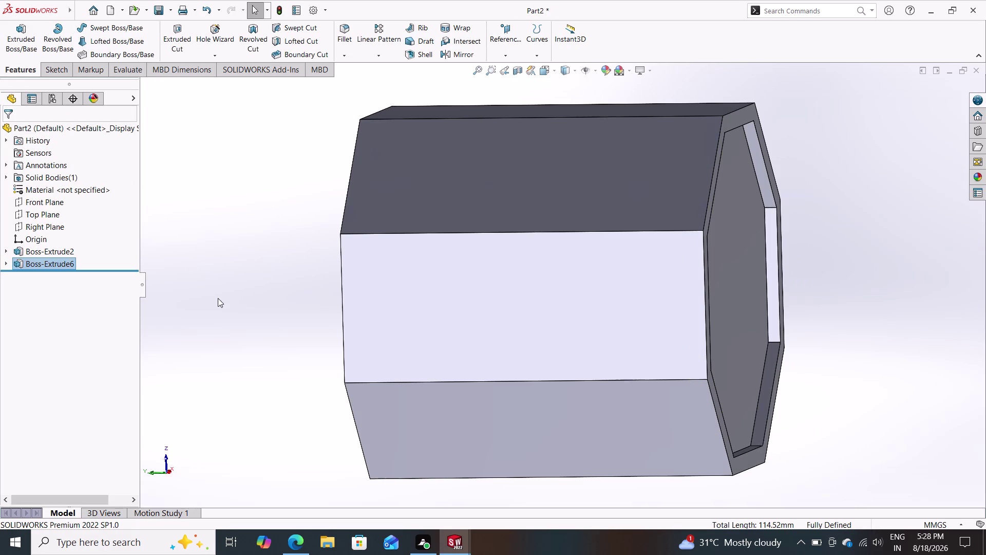
Orbit around the cup to view its recessed end and open rim, then start a fillet.
middle_drag(187, 295, 65, 233)
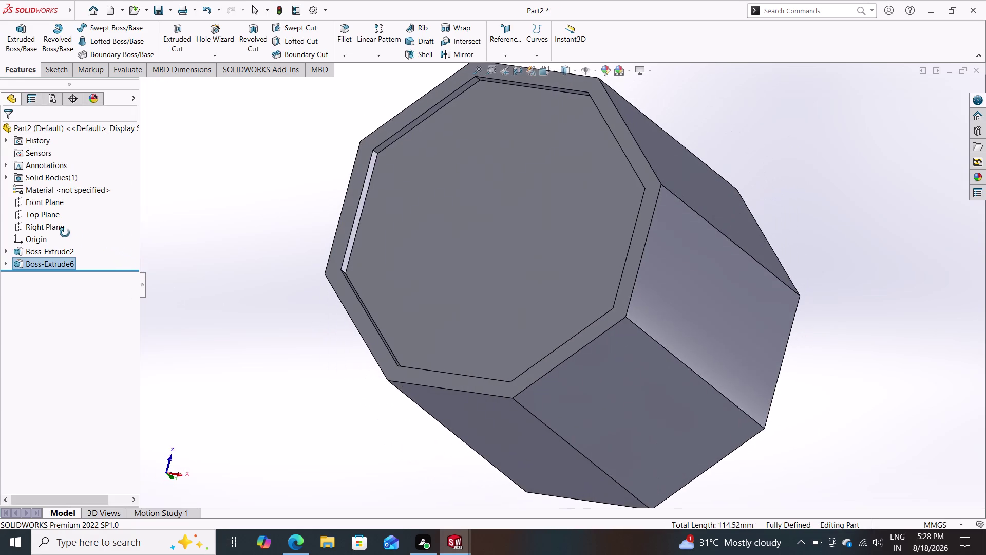
middle_drag(65, 233, 169, 267)
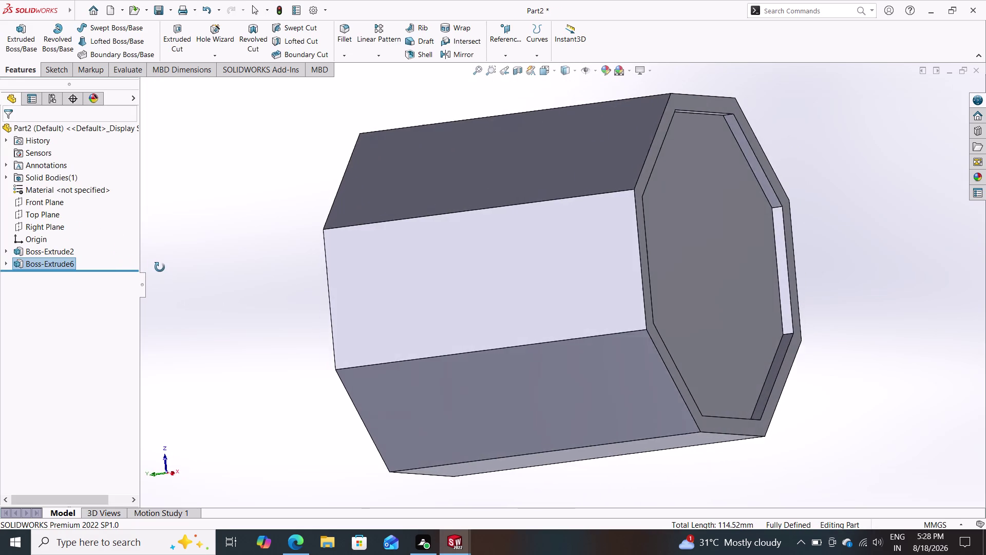
middle_drag(169, 267, 140, 266)
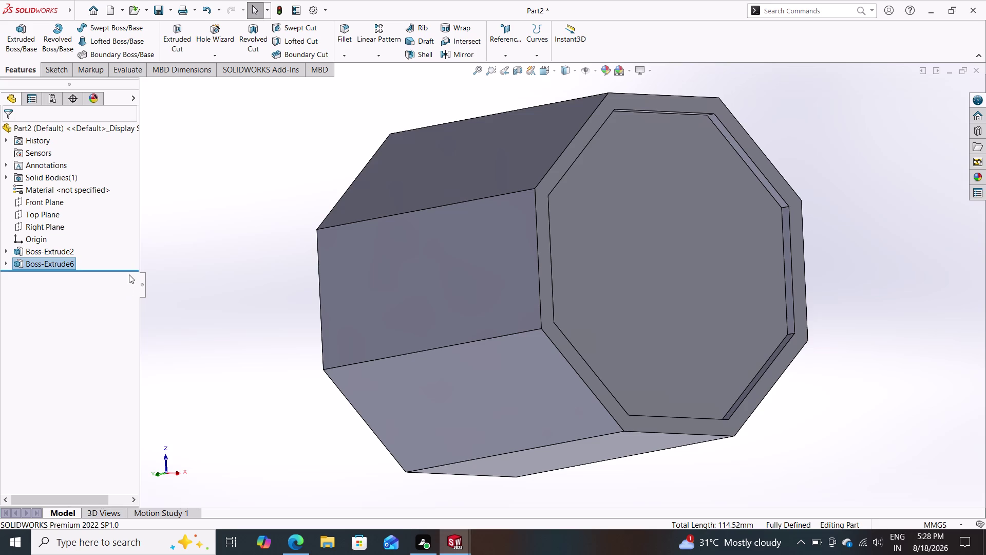
middle_drag(233, 297, 178, 305)
middle_drag(232, 294, 220, 283)
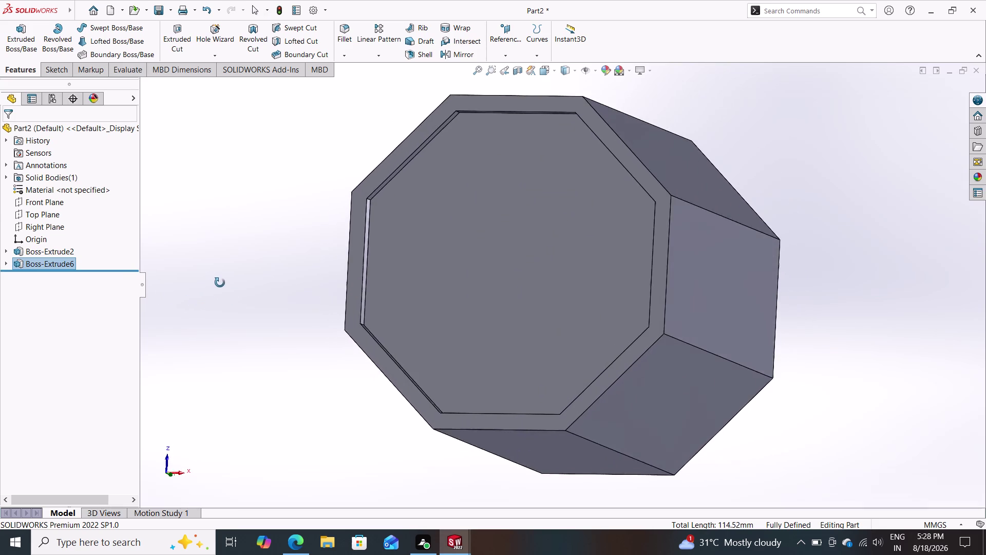
middle_drag(220, 283, 203, 315)
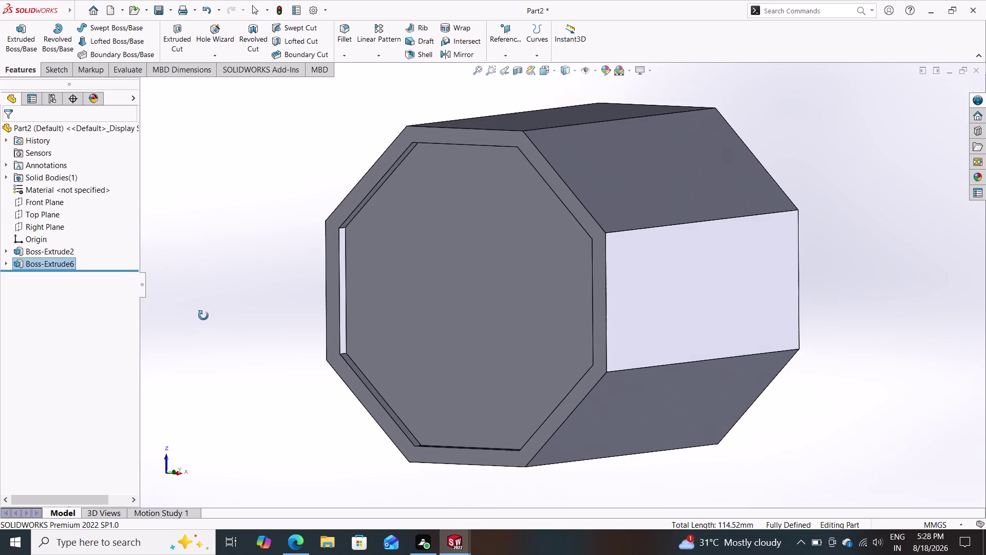
middle_drag(203, 315, 234, 330)
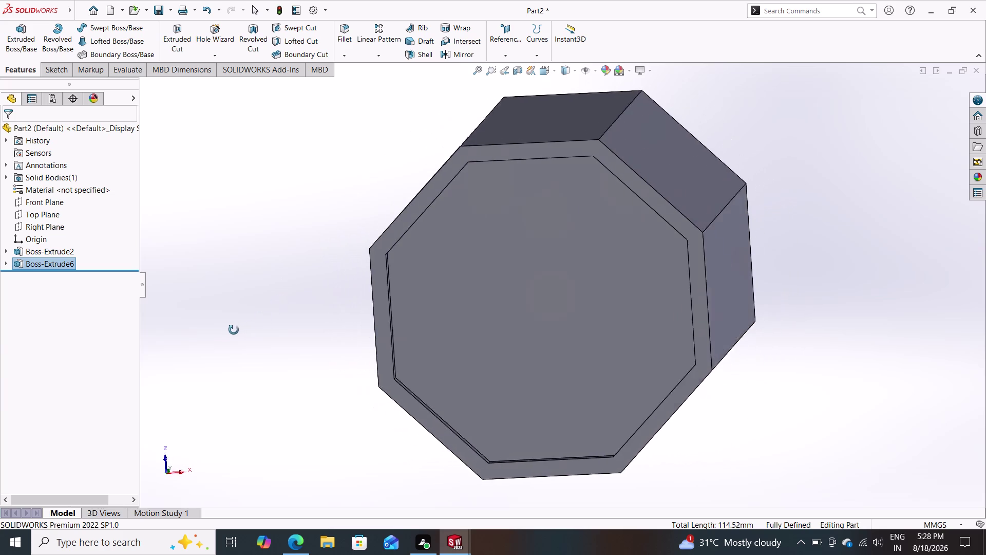
middle_drag(234, 329, 205, 312)
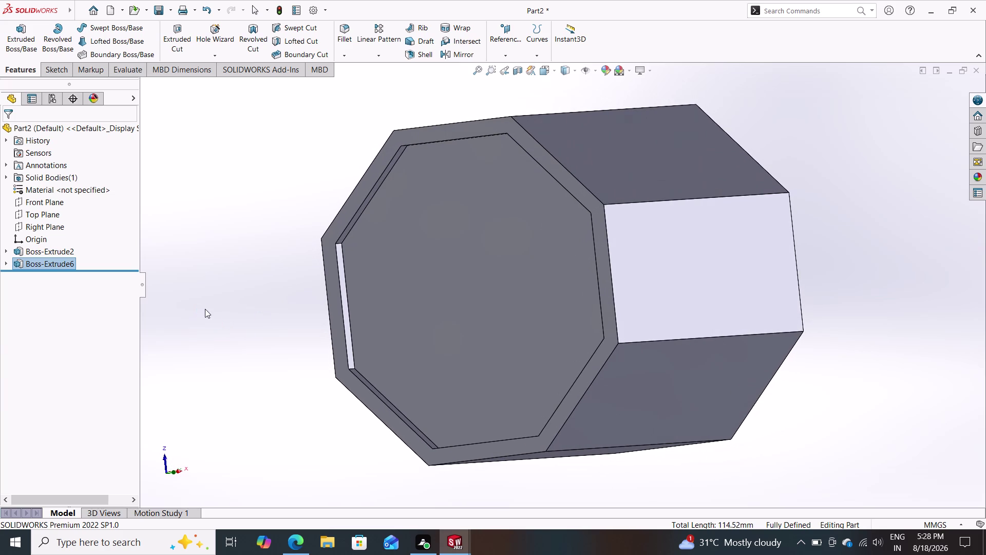
click(346, 27)
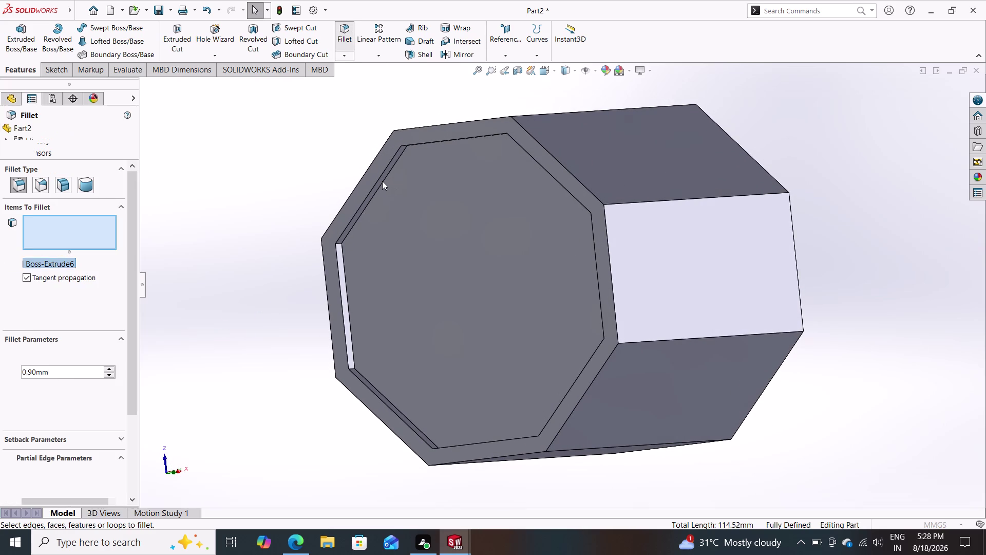
Pick a rim edge and thin inner face, then cancel those selections.
click(382, 180)
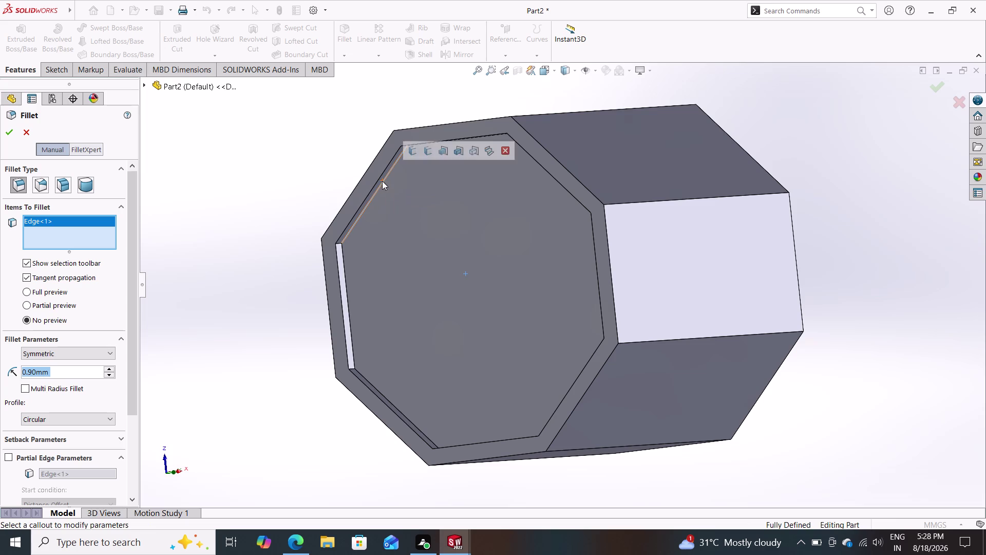
click(342, 268)
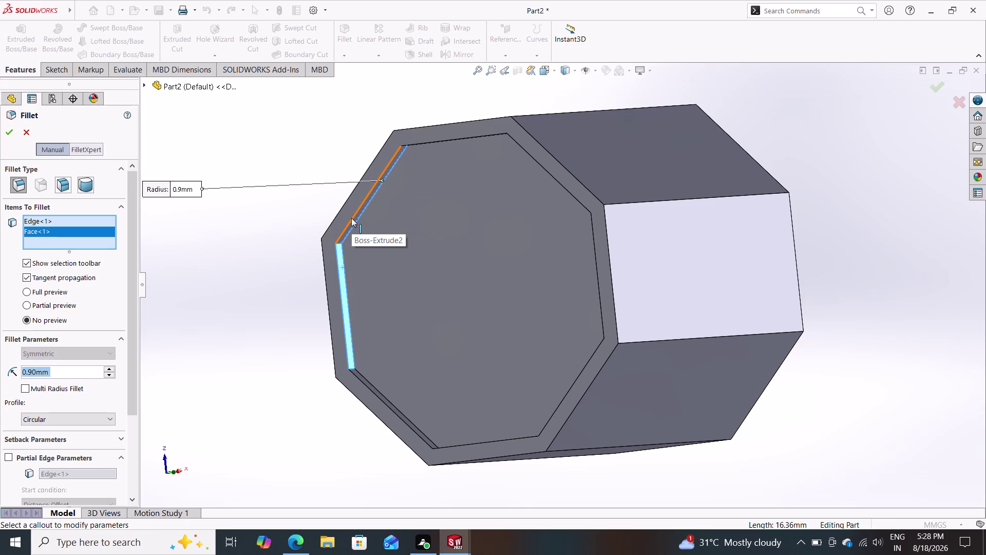
key(Escape)
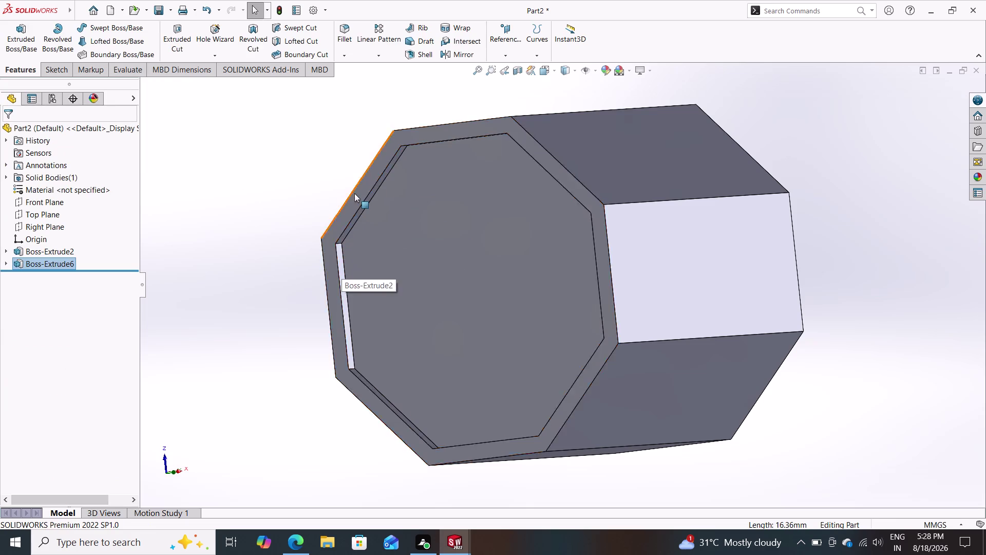
Restart the 0.9 mm fillet and select the first four inner rim faces.
click(348, 40)
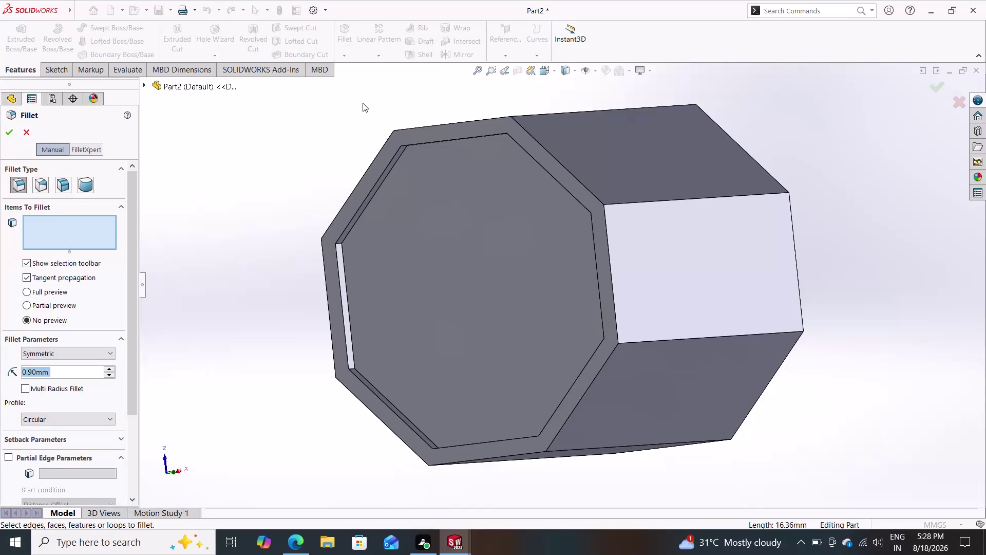
click(342, 267)
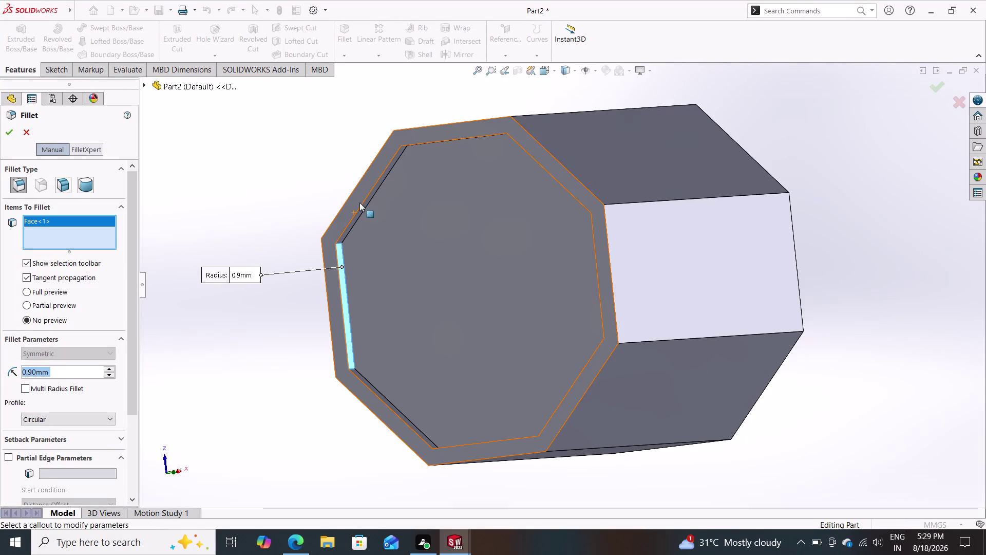
click(362, 208)
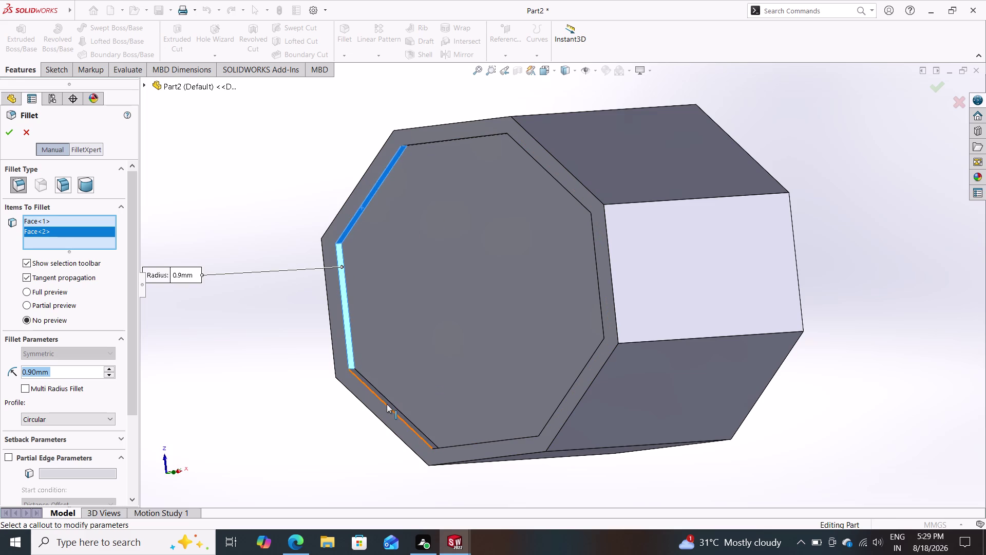
scroll(down, 3)
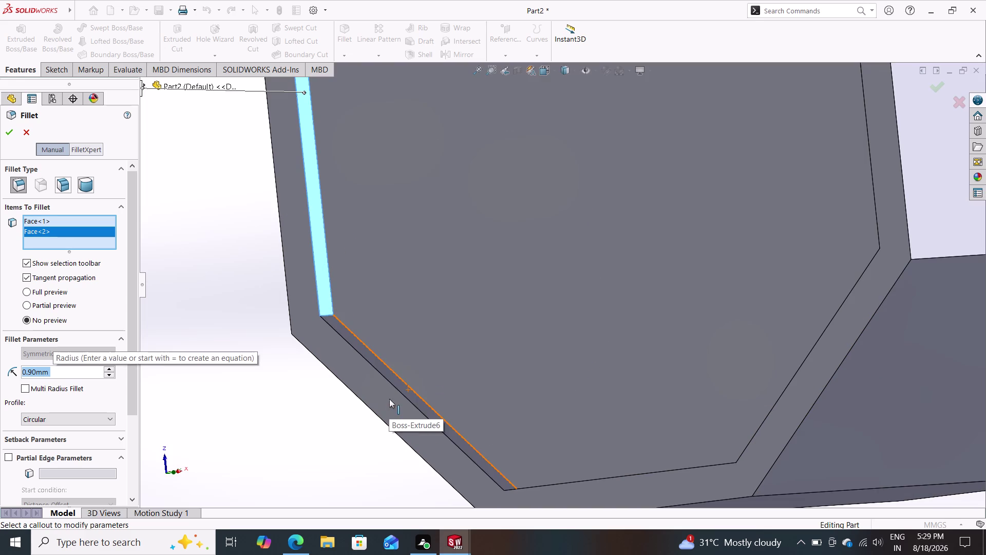
click(398, 383)
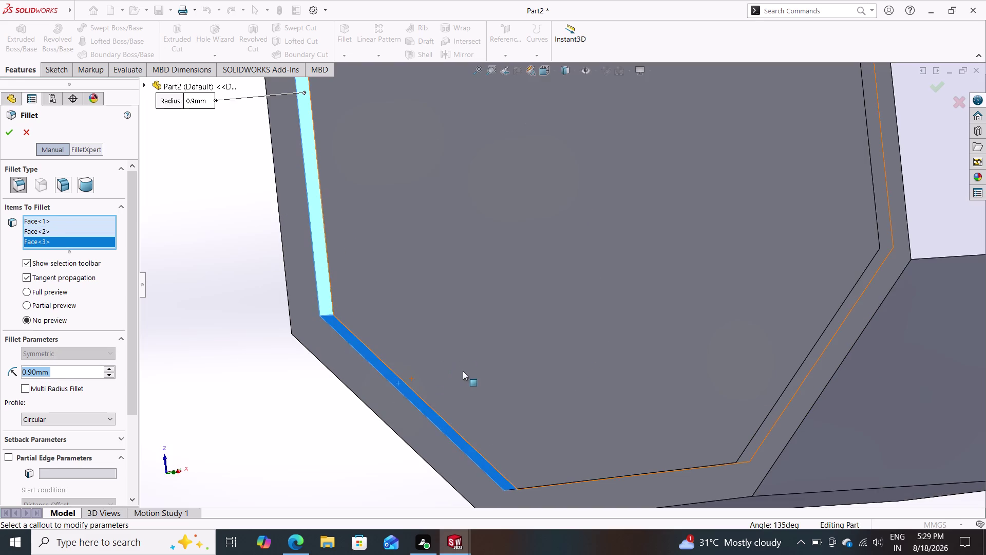
middle_click(465, 375)
middle_drag(465, 376, 569, 285)
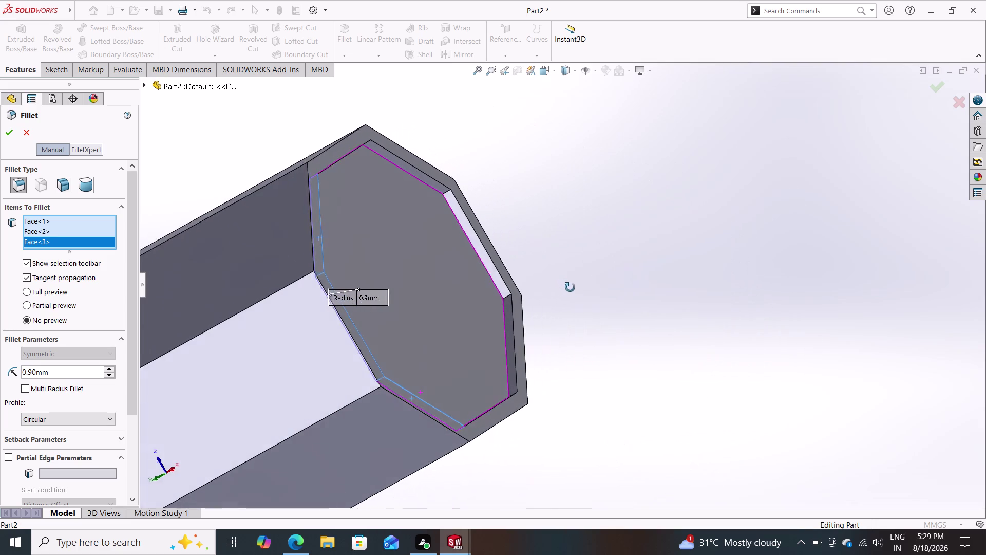
middle_drag(568, 285, 637, 481)
middle_click(590, 457)
middle_drag(586, 456, 556, 448)
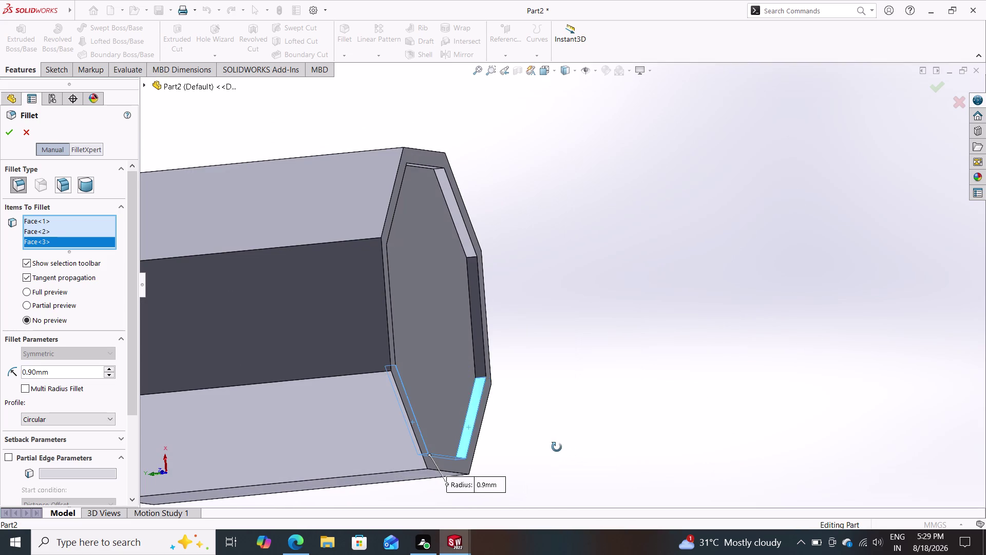
middle_drag(557, 448, 557, 447)
click(479, 327)
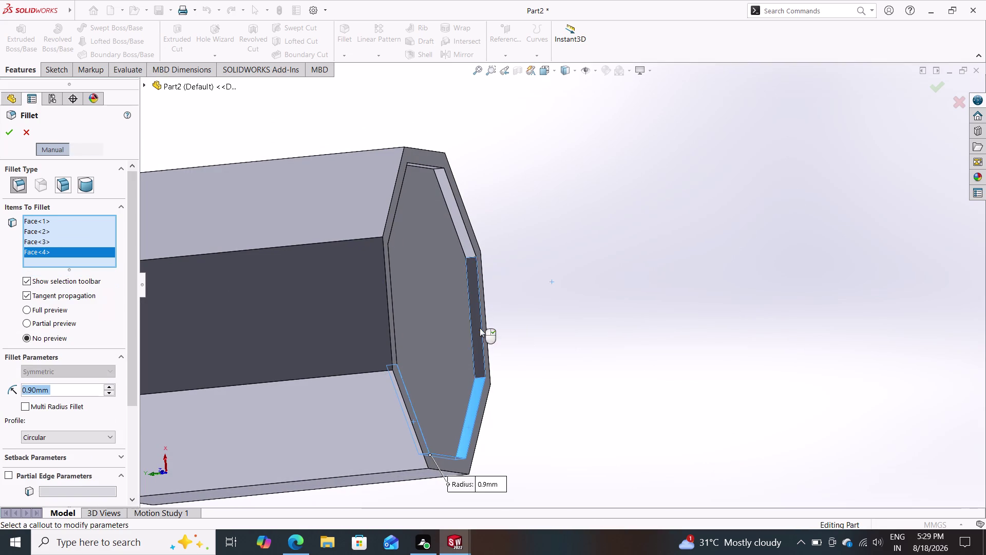
Orbit around the rim, adding the fifth, sixth and seventh faces plus another rim segment.
middle_drag(538, 301, 526, 285)
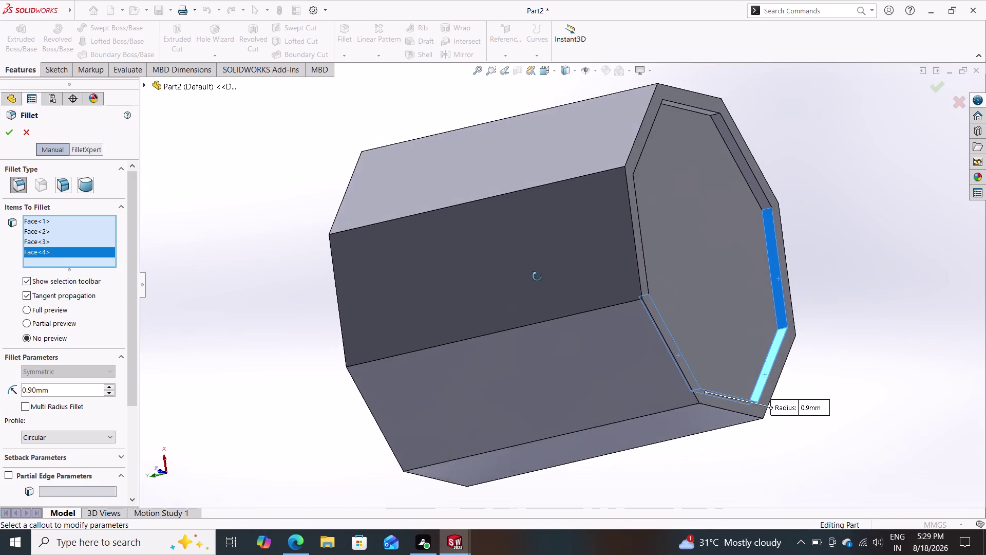
middle_drag(526, 285, 560, 262)
middle_drag(744, 214, 707, 242)
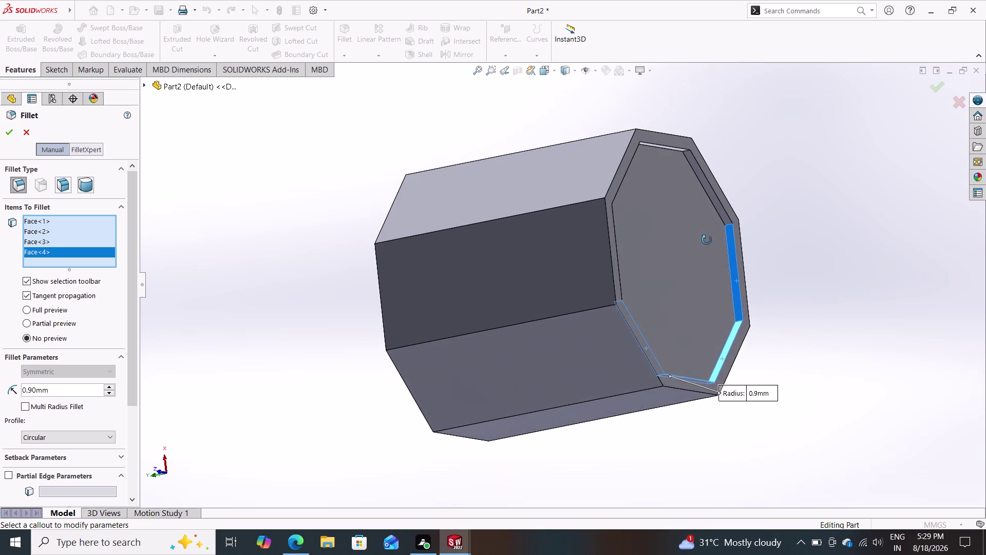
middle_drag(706, 242, 707, 240)
click(709, 190)
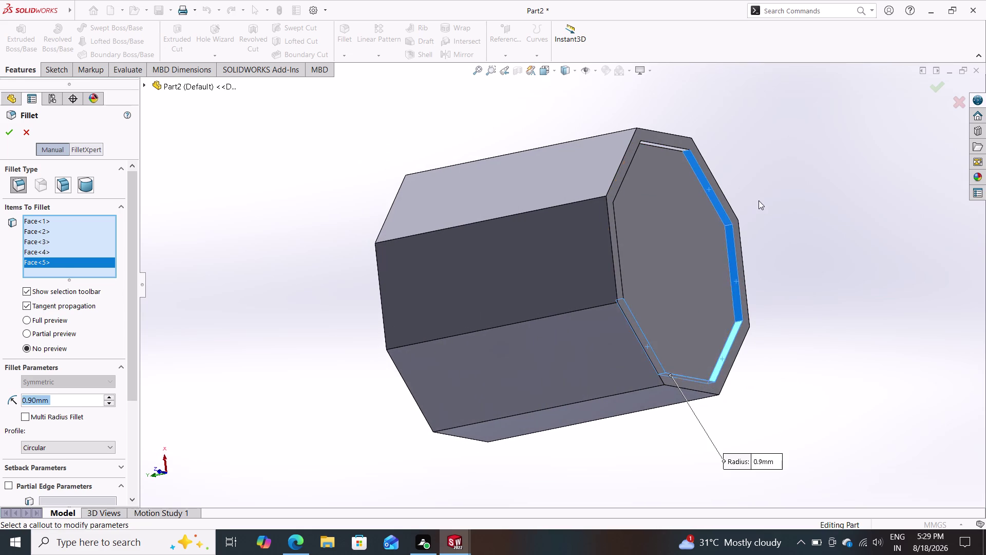
middle_drag(766, 201, 641, 179)
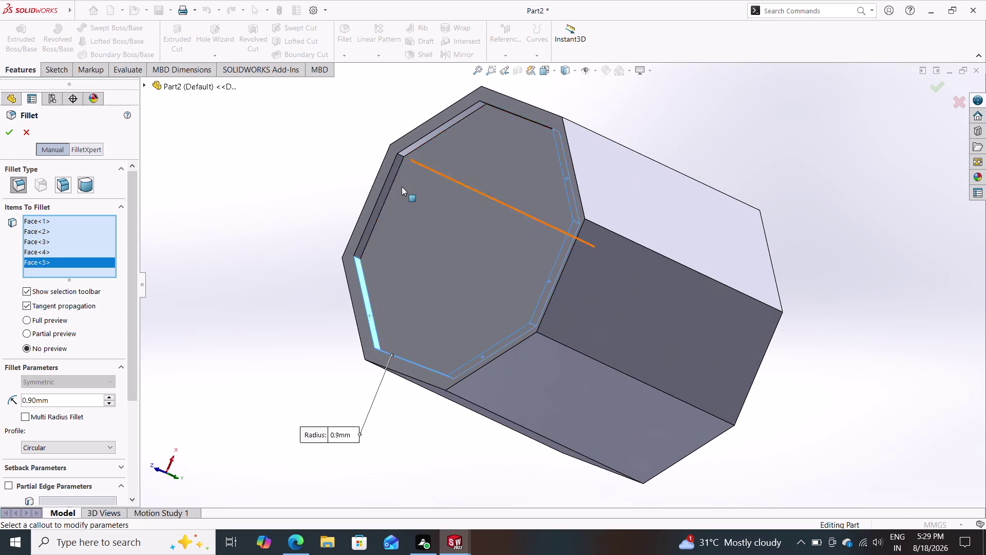
click(384, 194)
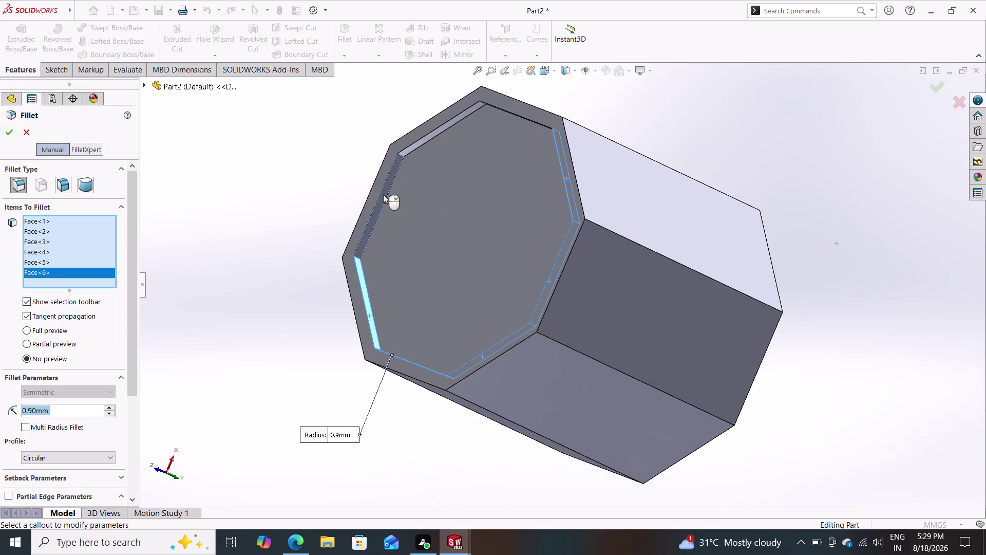
middle_drag(333, 174, 352, 142)
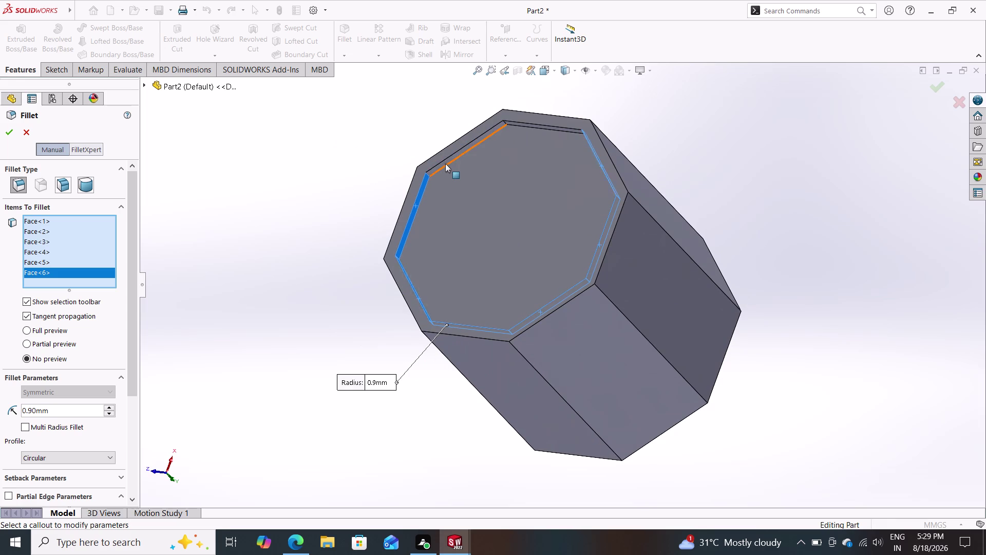
click(446, 162)
middle_drag(346, 186, 379, 123)
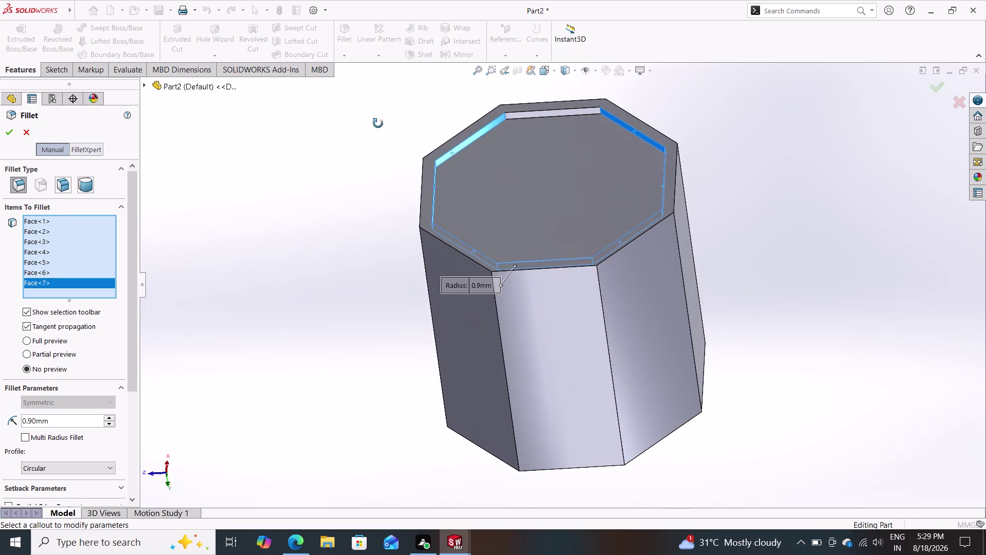
middle_drag(379, 123, 379, 121)
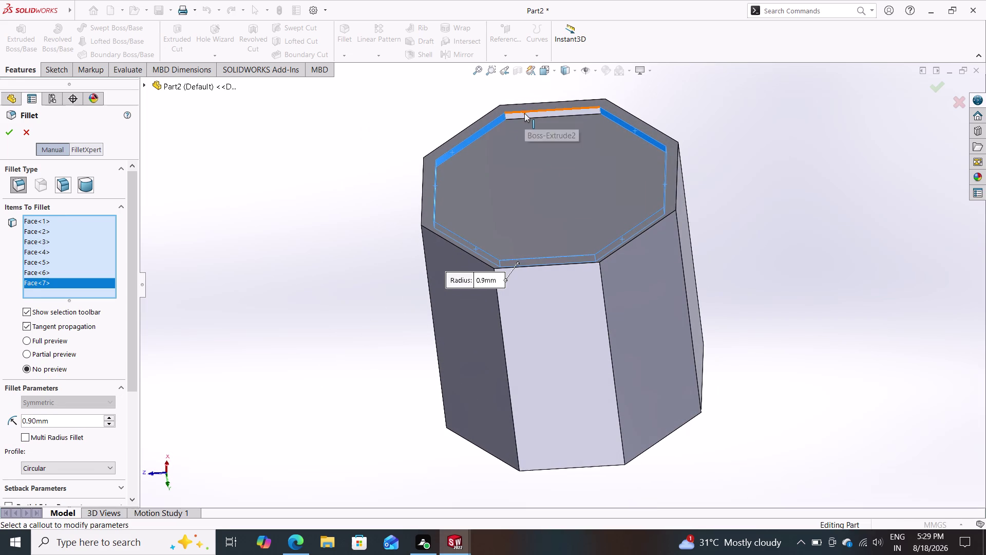
click(524, 113)
Remove the wrongly picked edge, add the eighth rim face, and try building the fillet.
middle_drag(301, 142, 433, 273)
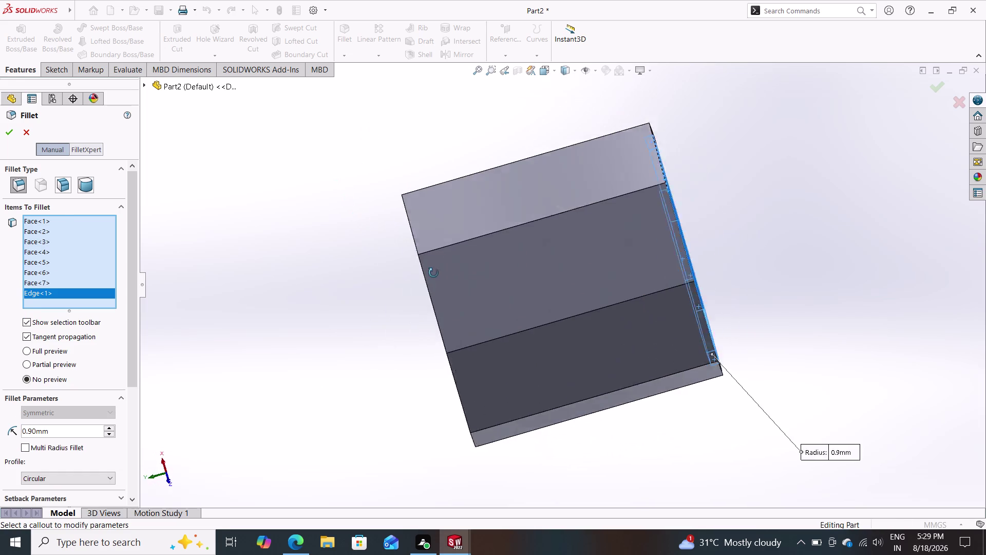
middle_drag(432, 273, 358, 300)
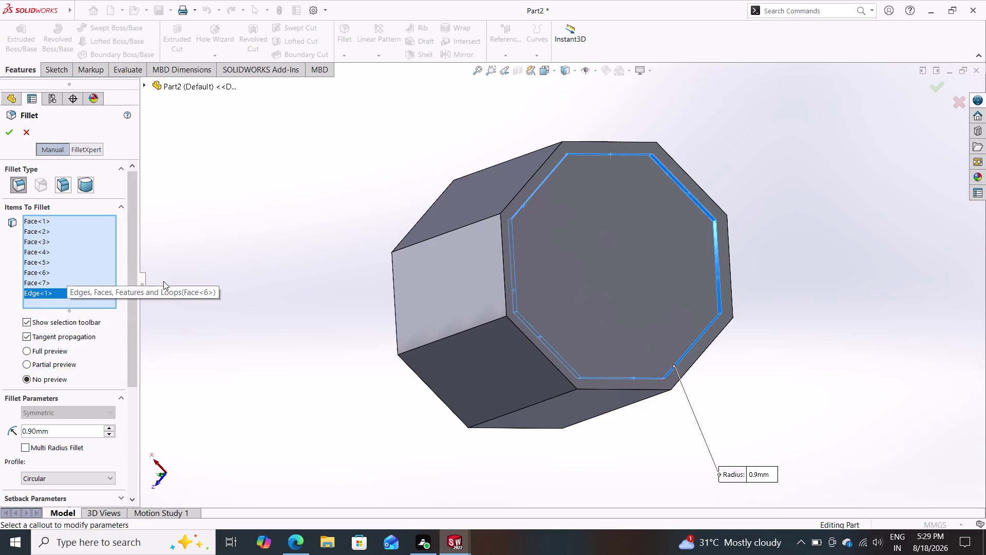
middle_drag(276, 290, 263, 229)
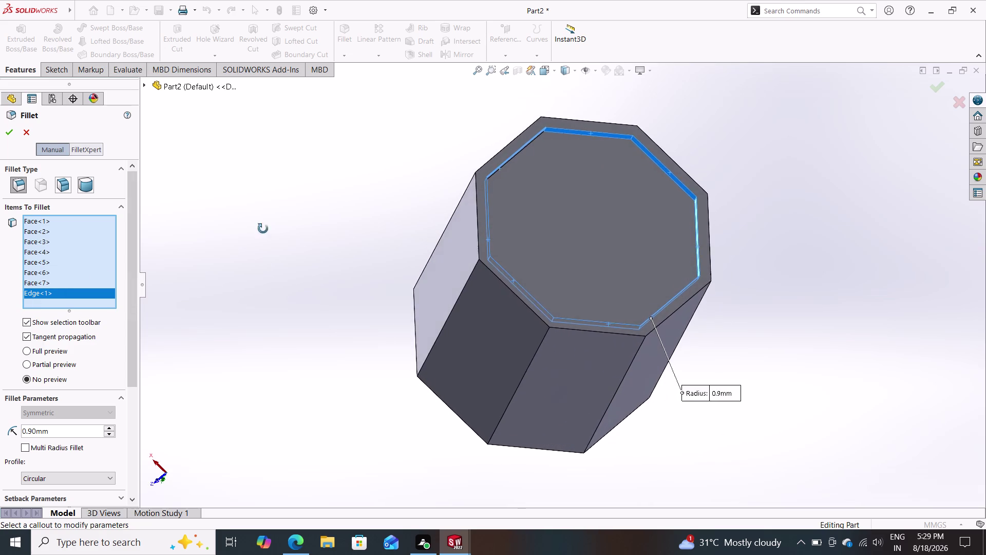
middle_drag(263, 229, 200, 177)
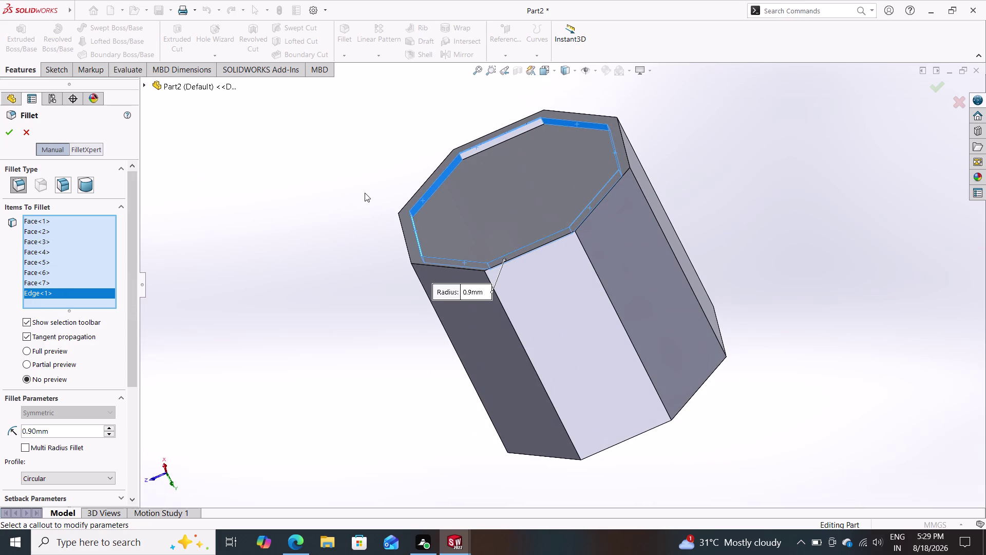
right_click(67, 290)
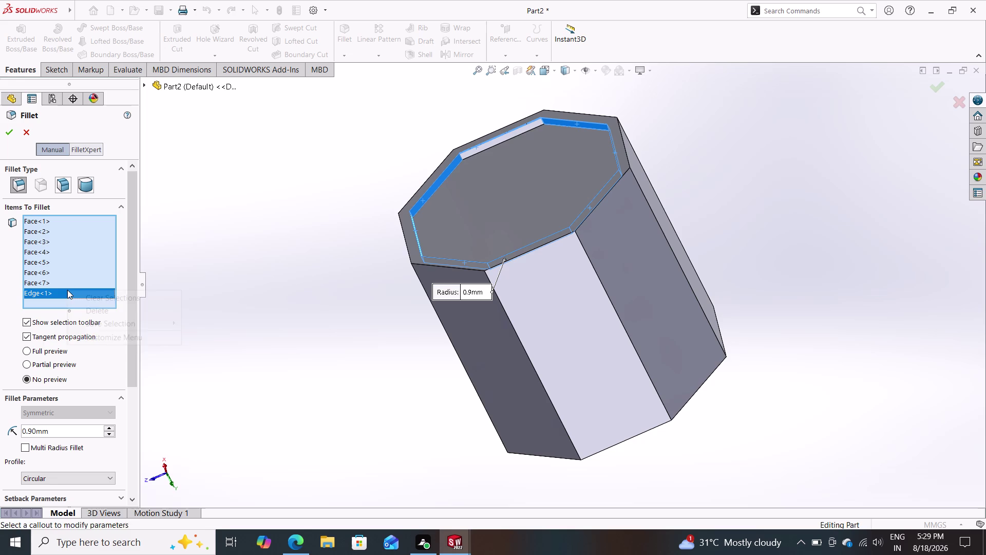
click(87, 312)
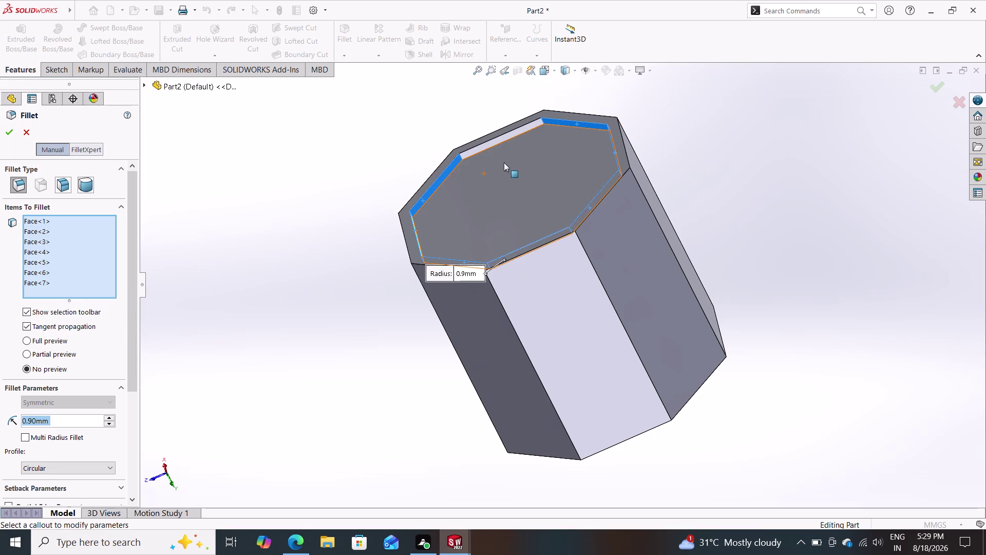
scroll(down, 3)
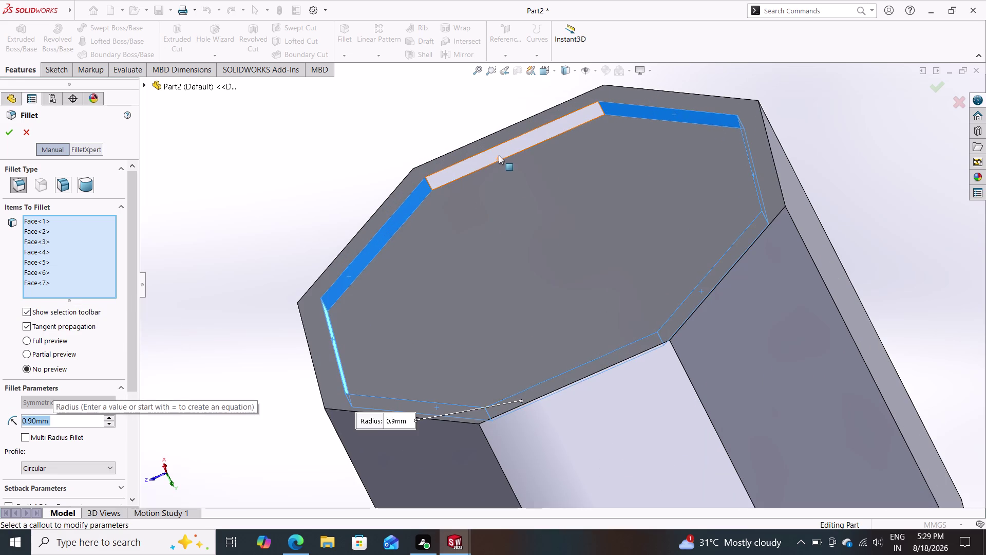
click(499, 155)
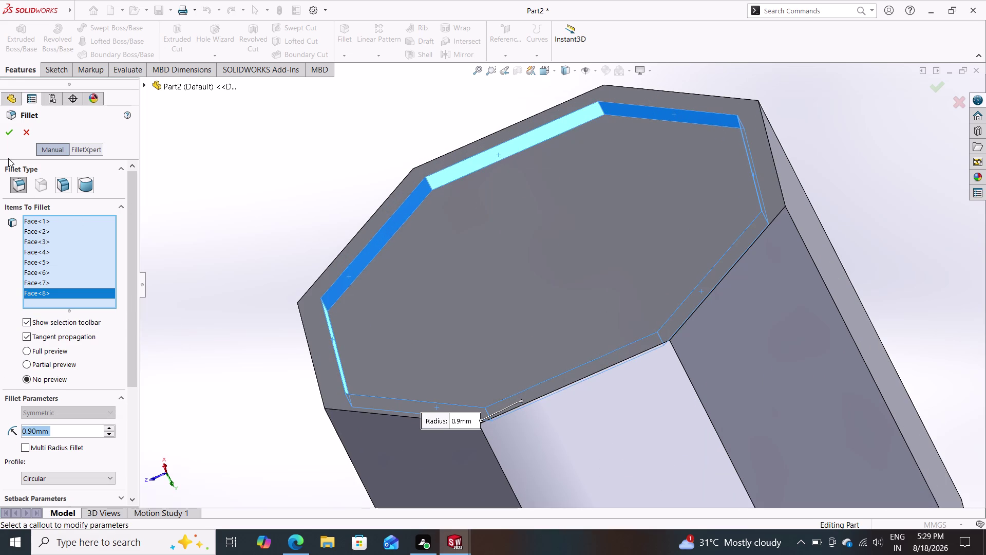
click(6, 132)
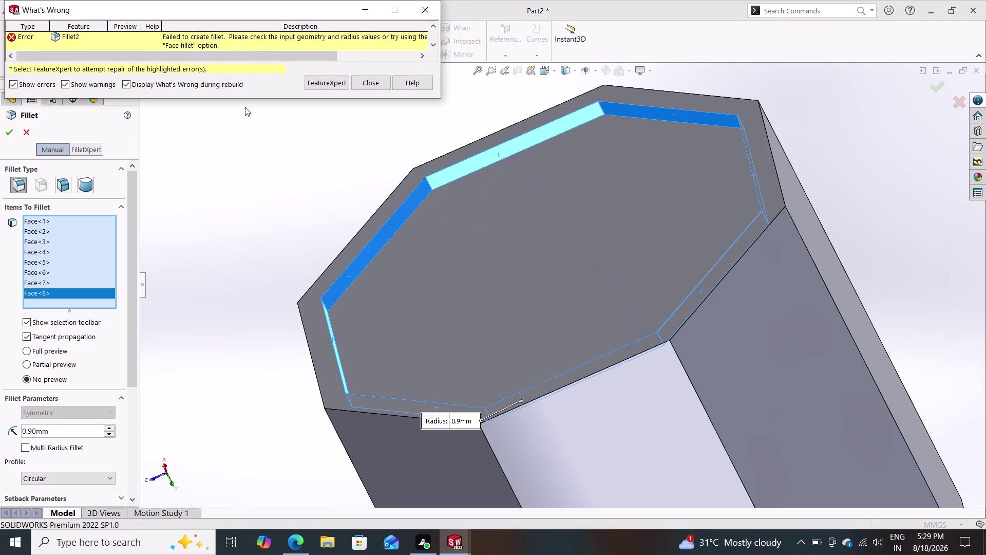
Dismiss the fillet failure message and cancel the failed 0.9 mm fillet.
click(366, 82)
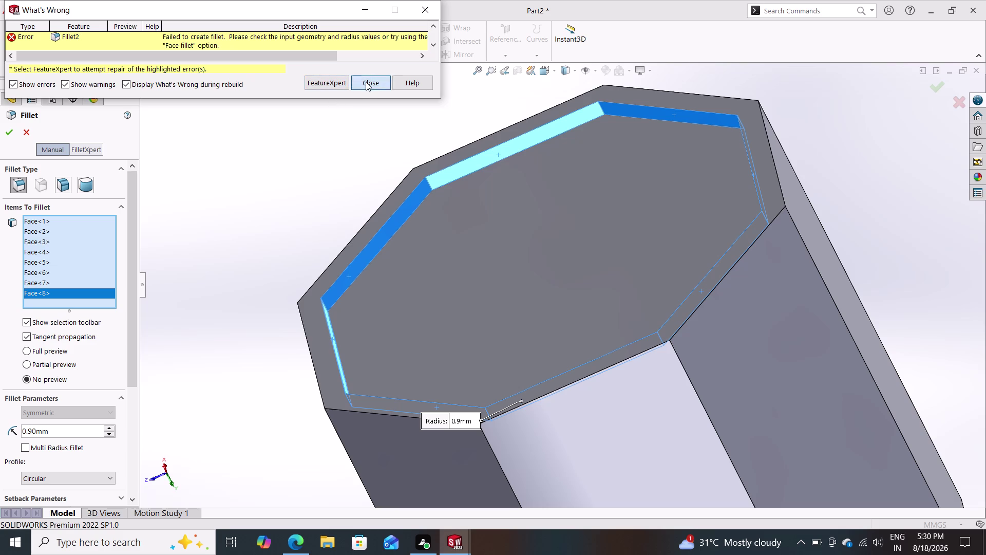
scroll(down, 3)
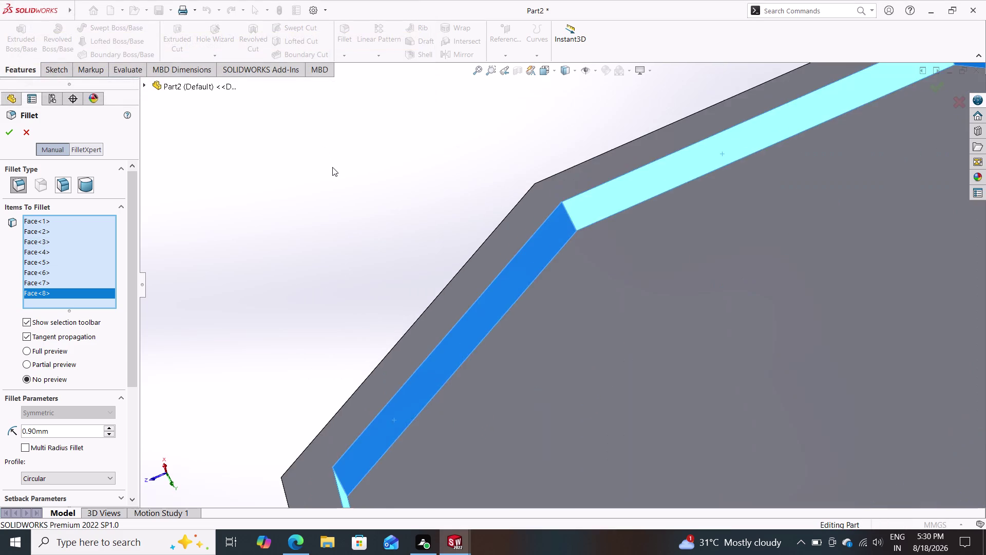
scroll(up, 3)
scroll(up, 3)
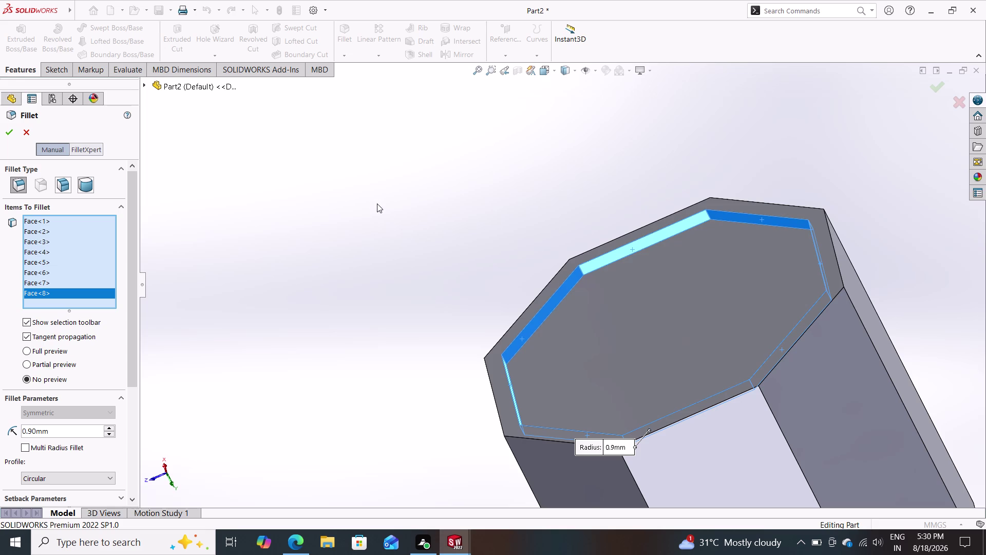
key(Escape)
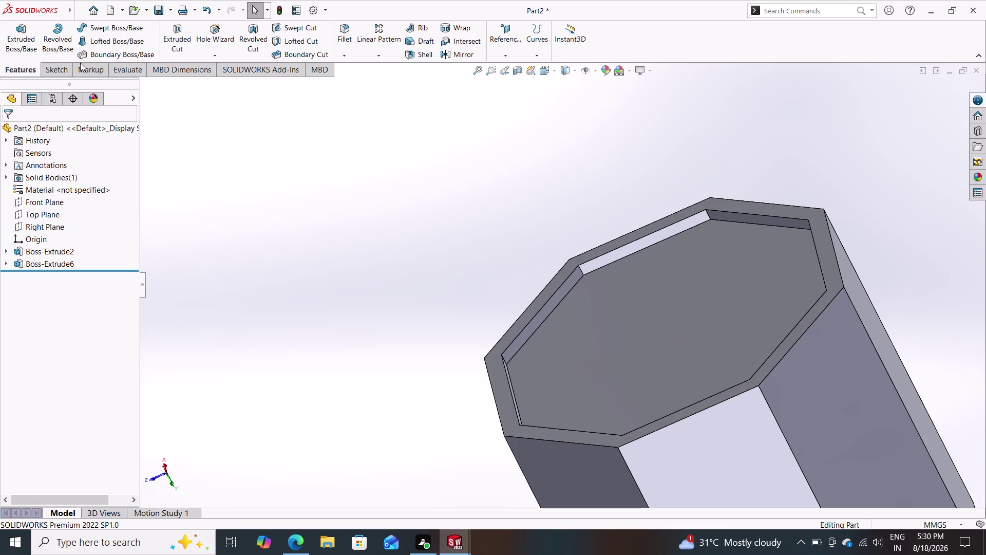
Start a fillet and select the first four inner rim edges.
click(344, 31)
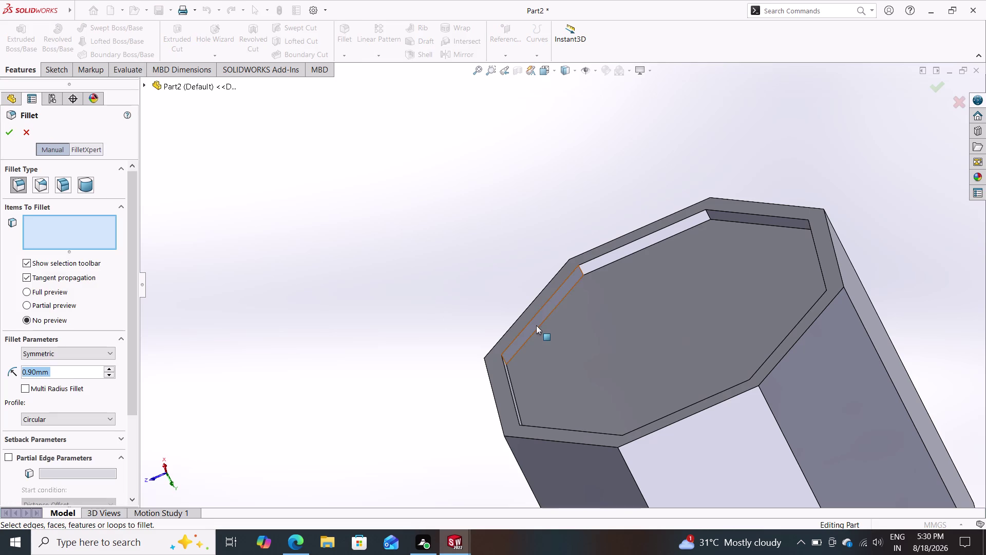
click(543, 325)
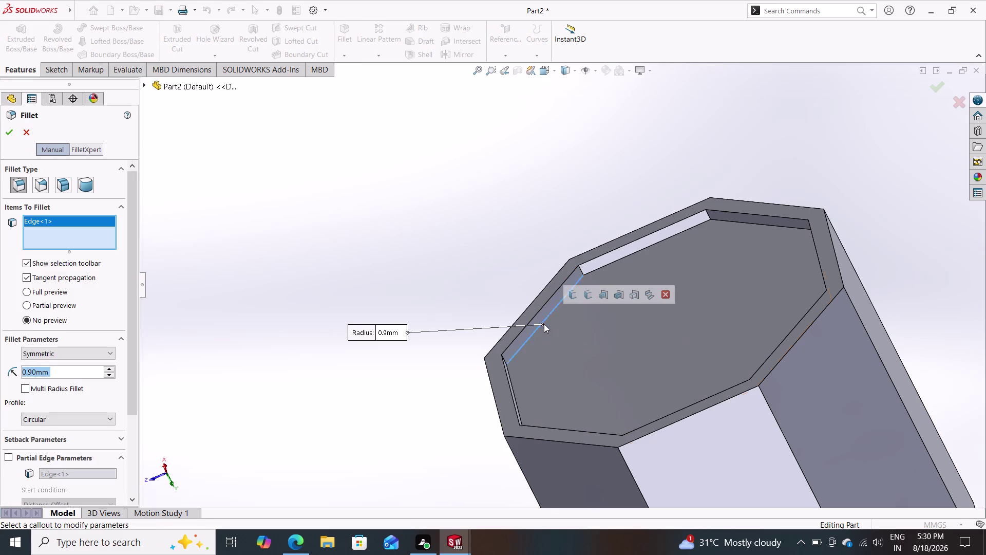
click(631, 255)
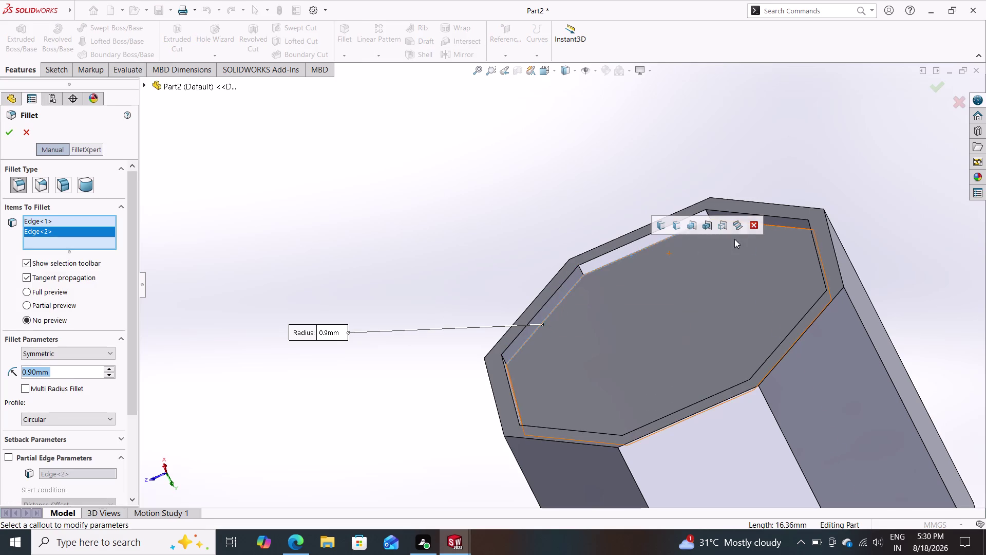
click(786, 227)
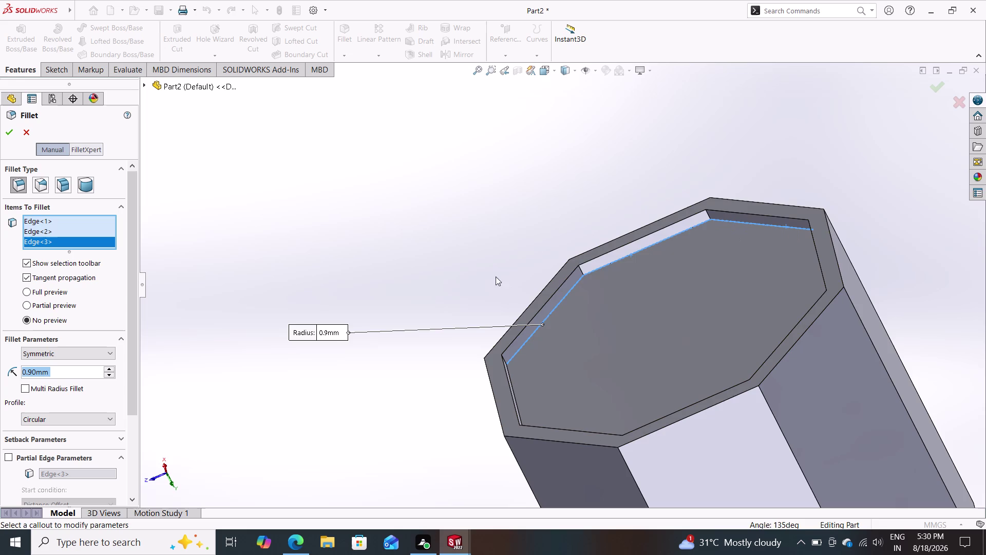
middle_drag(492, 273, 574, 289)
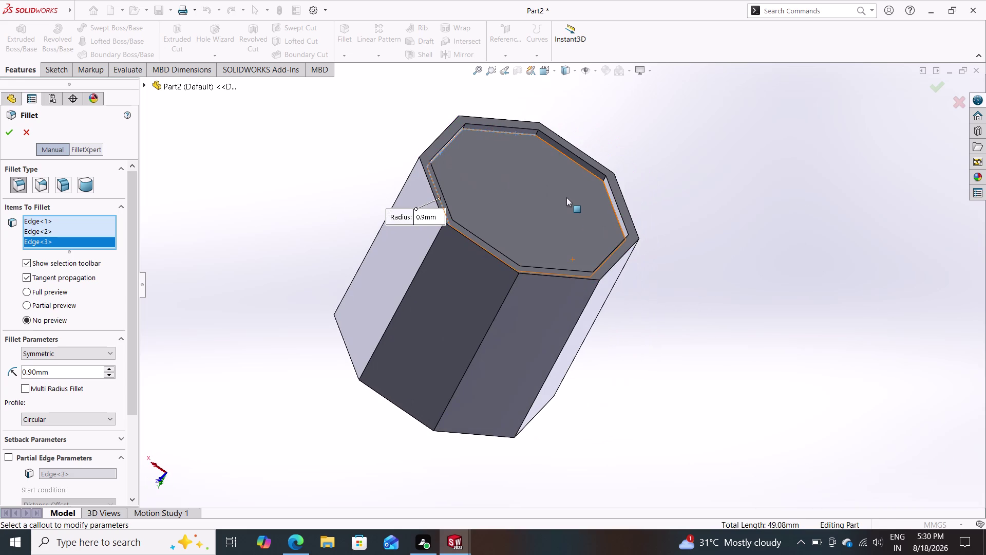
scroll(down, 3)
click(583, 128)
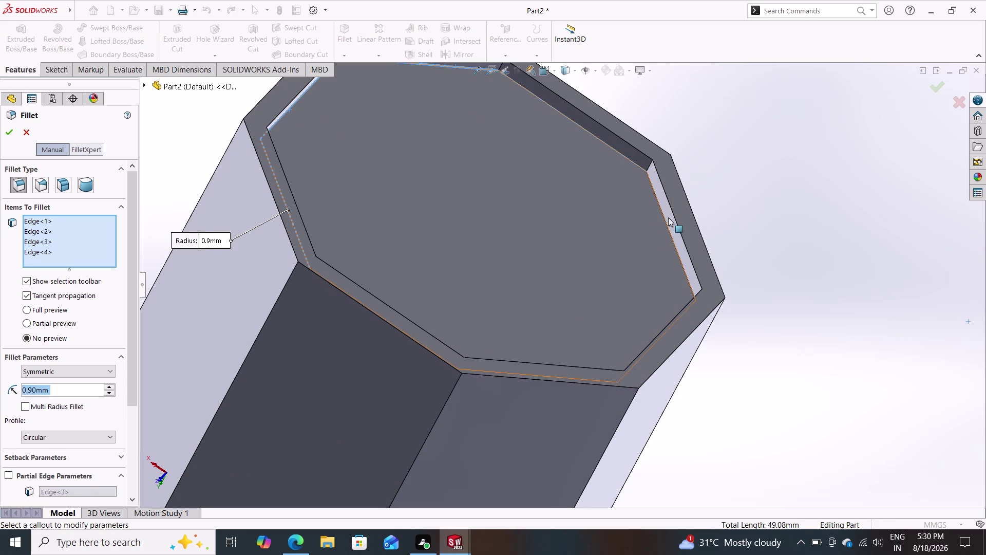
Select the remaining four inner rim edges and apply the 0.9 mm fillet.
middle_drag(756, 234, 794, 246)
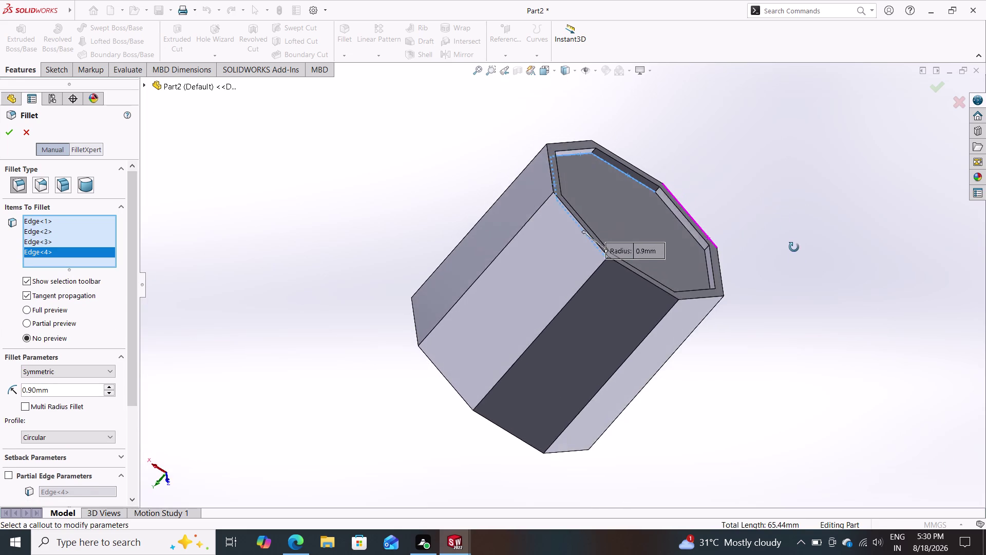
middle_drag(794, 246, 799, 259)
click(678, 218)
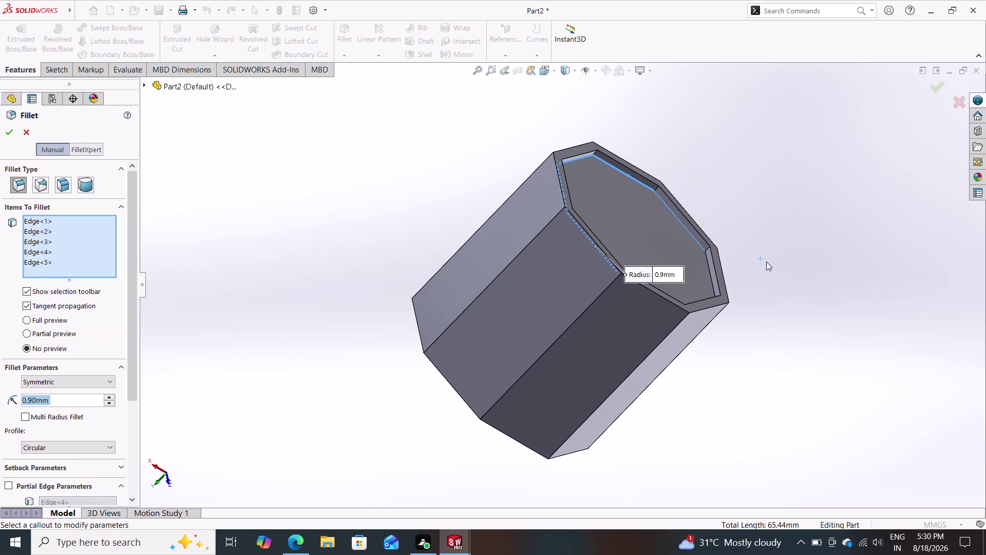
middle_drag(768, 280, 800, 394)
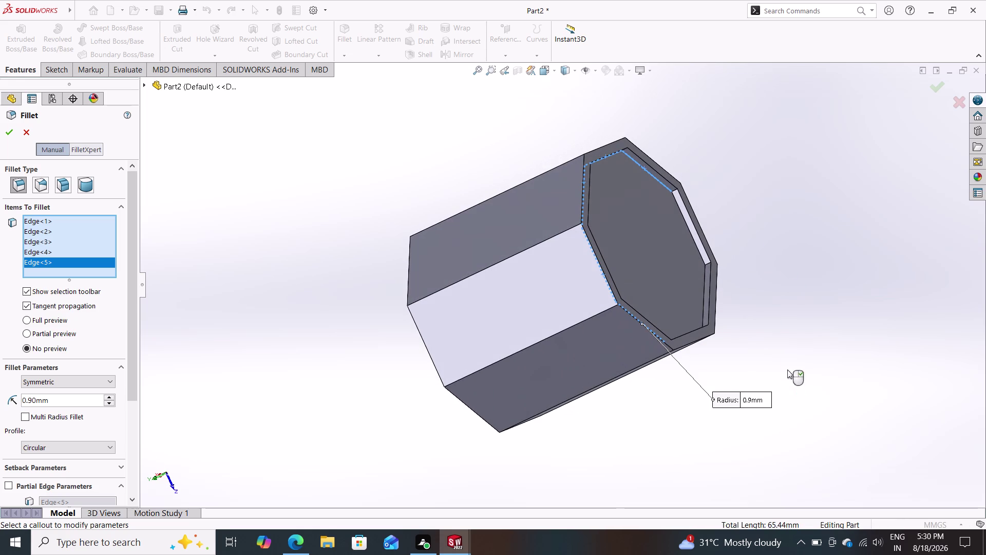
click(692, 233)
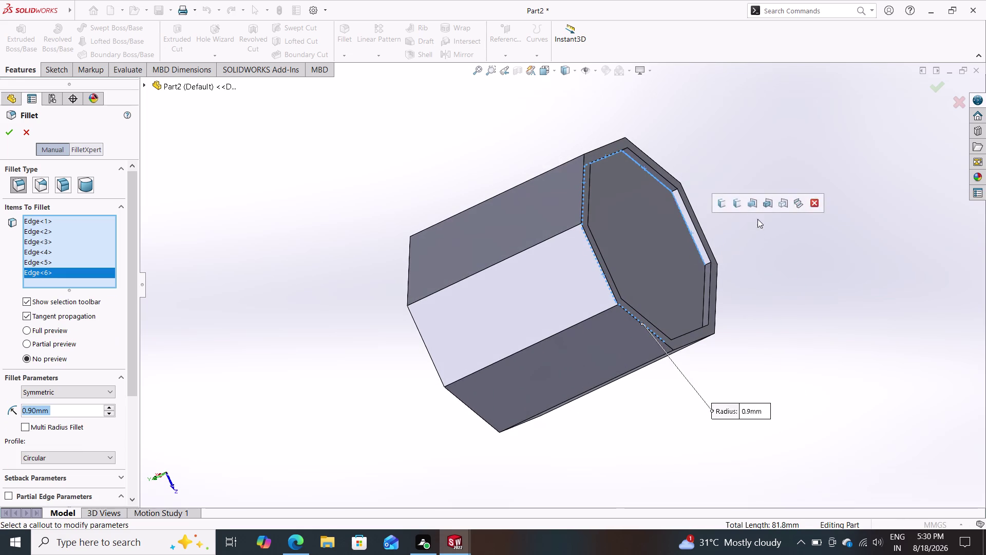
middle_drag(754, 215, 759, 369)
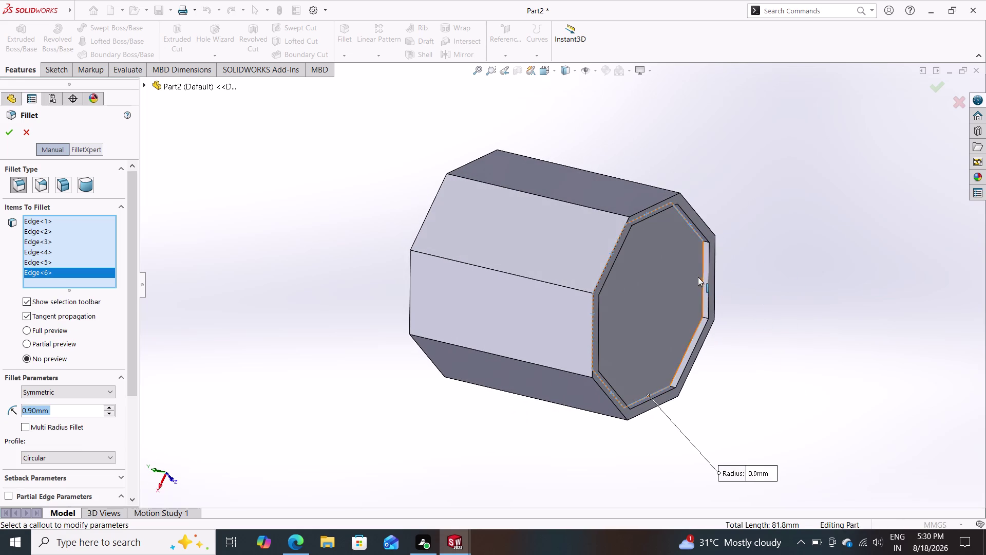
click(703, 277)
middle_drag(777, 267, 773, 339)
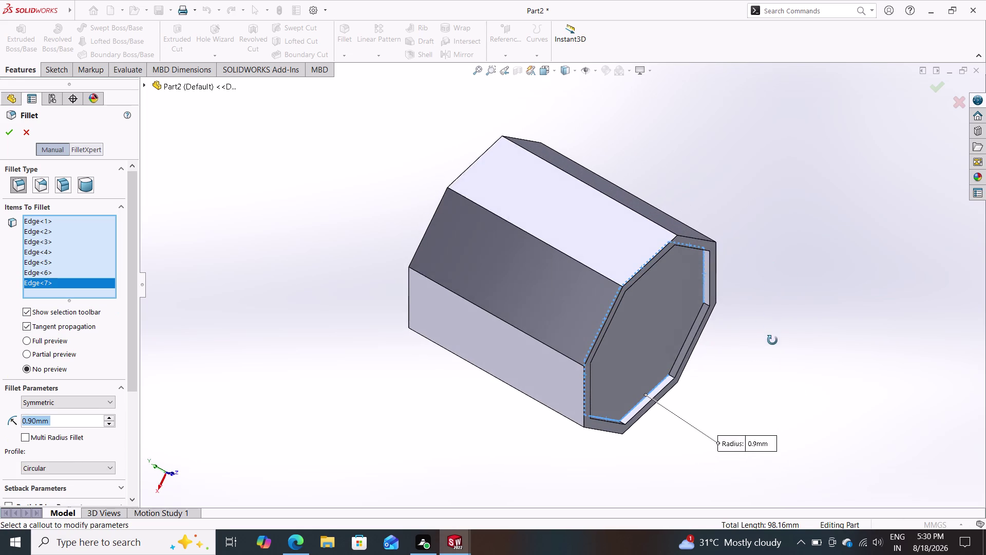
middle_drag(773, 338, 773, 342)
click(687, 335)
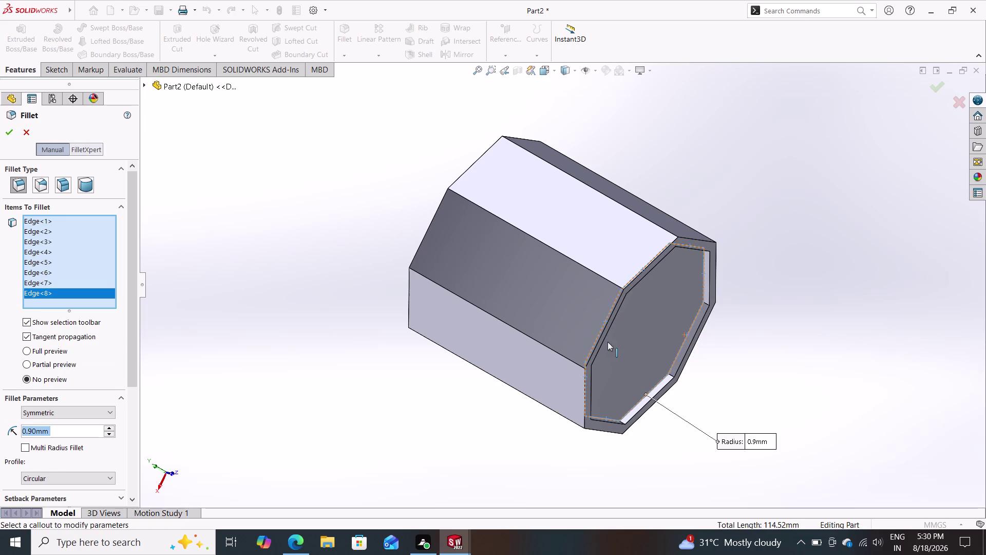
click(5, 131)
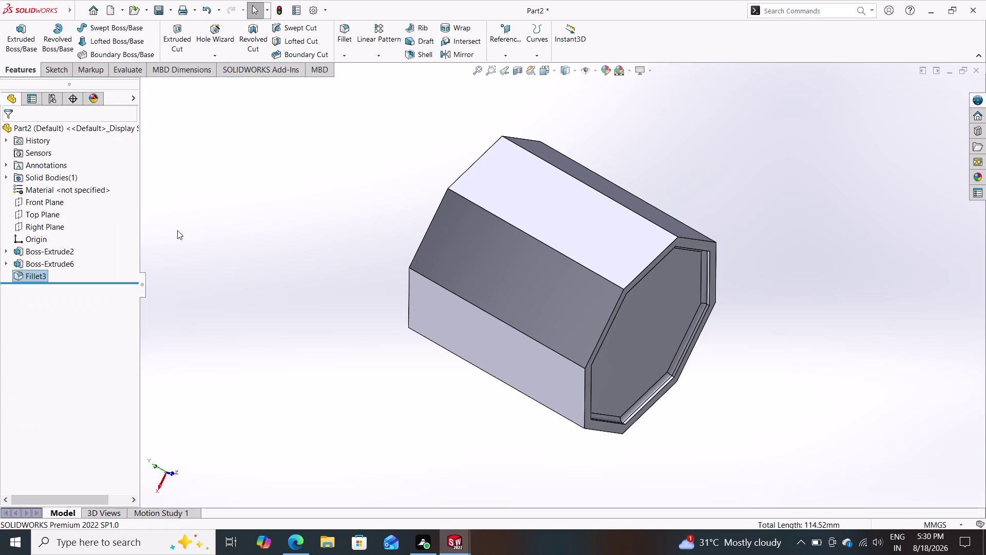
middle_drag(261, 279, 125, 167)
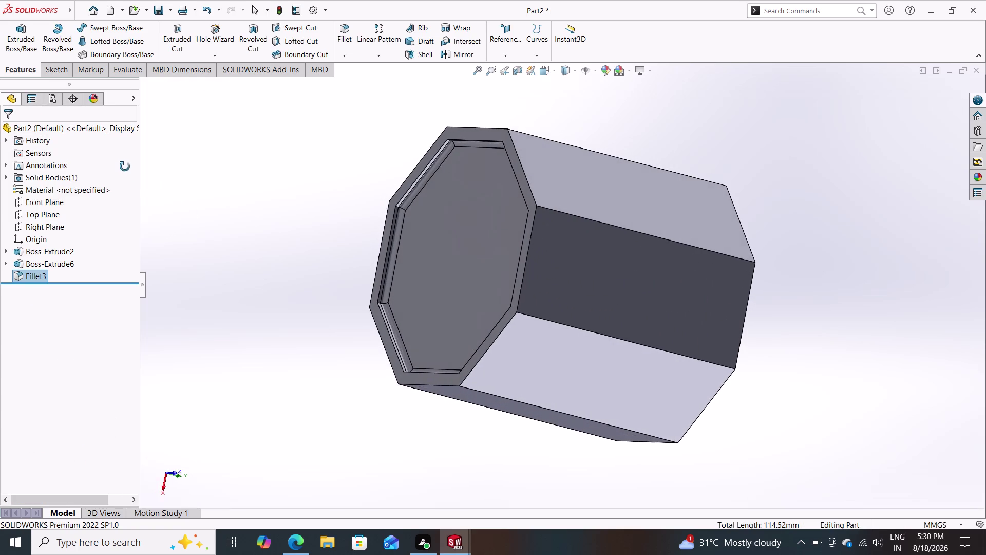
middle_drag(125, 167, 277, 108)
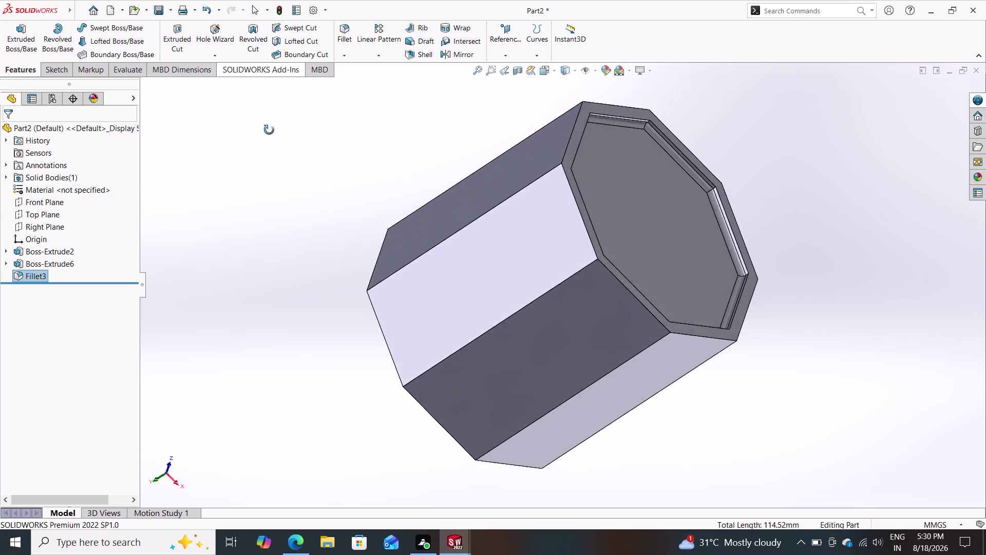
middle_drag(277, 108, 208, 223)
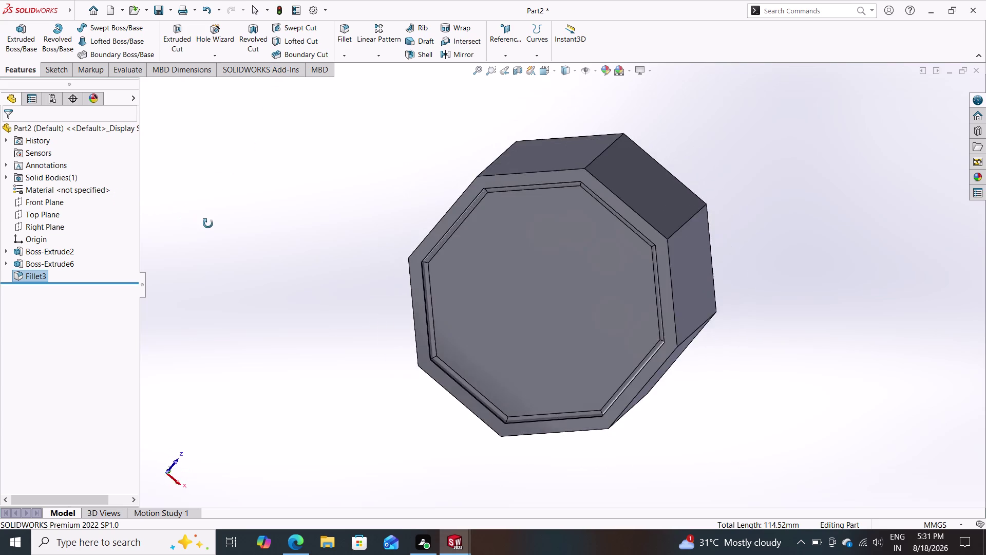
middle_drag(208, 223, 193, 116)
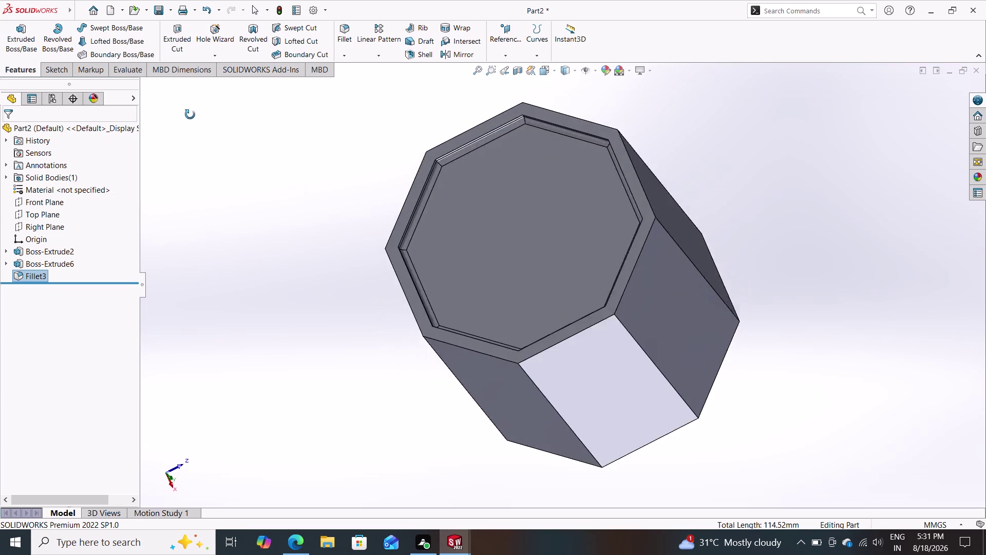
middle_drag(194, 117, 156, 87)
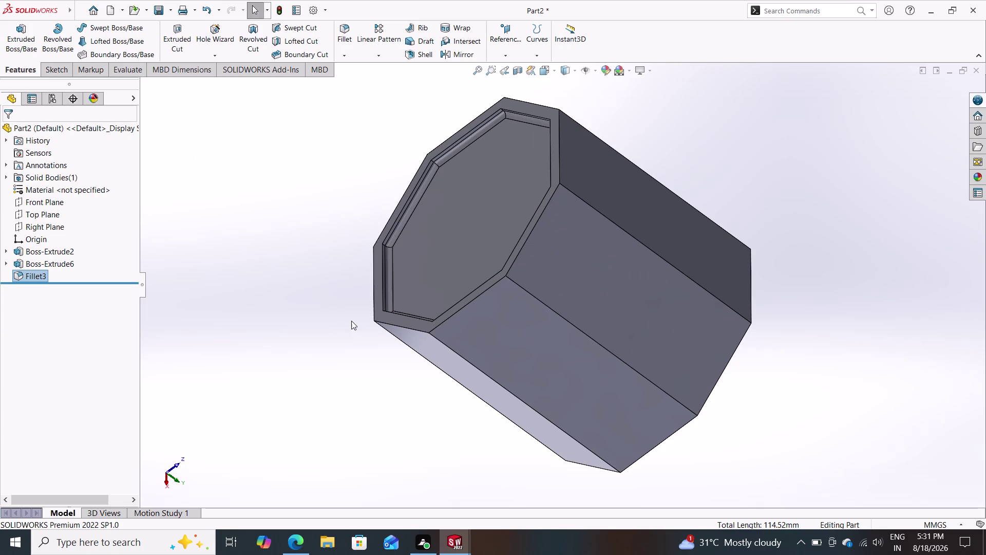
middle_drag(316, 333, 614, 315)
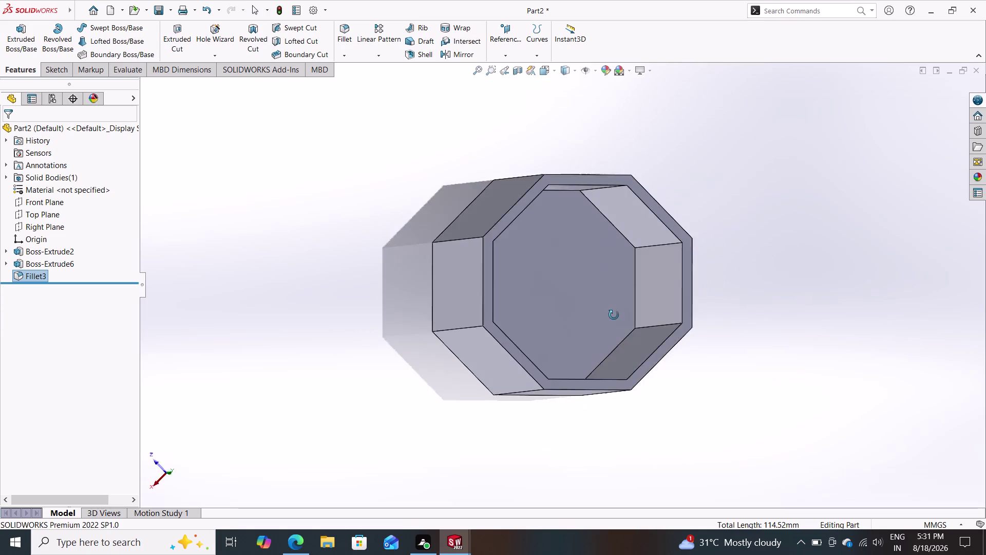
middle_drag(614, 315, 580, 114)
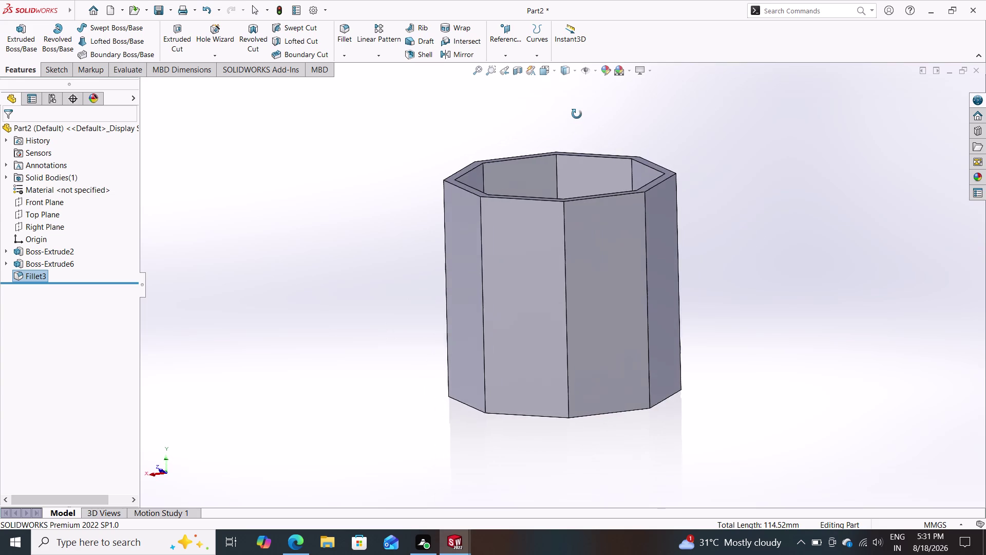
middle_drag(580, 114, 485, 148)
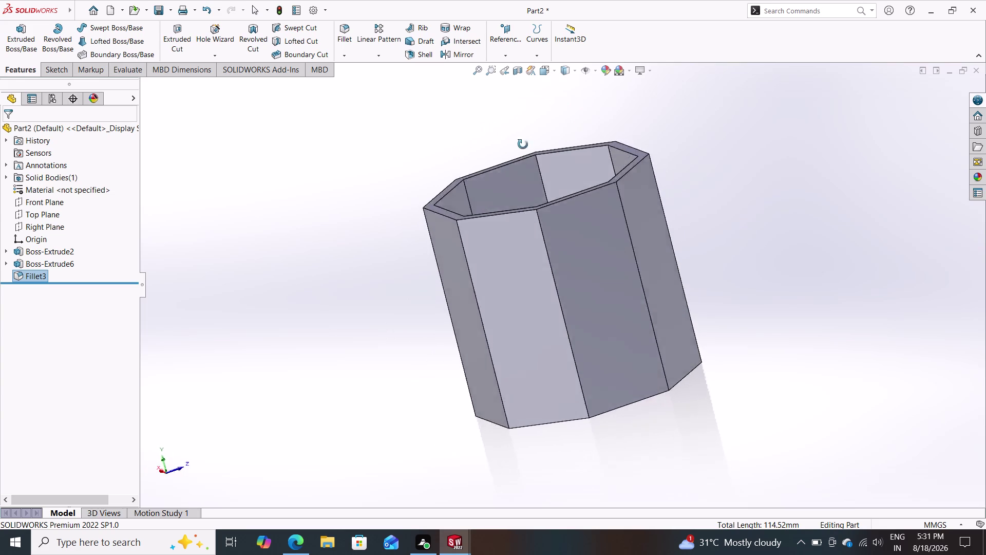
middle_drag(485, 149, 543, 138)
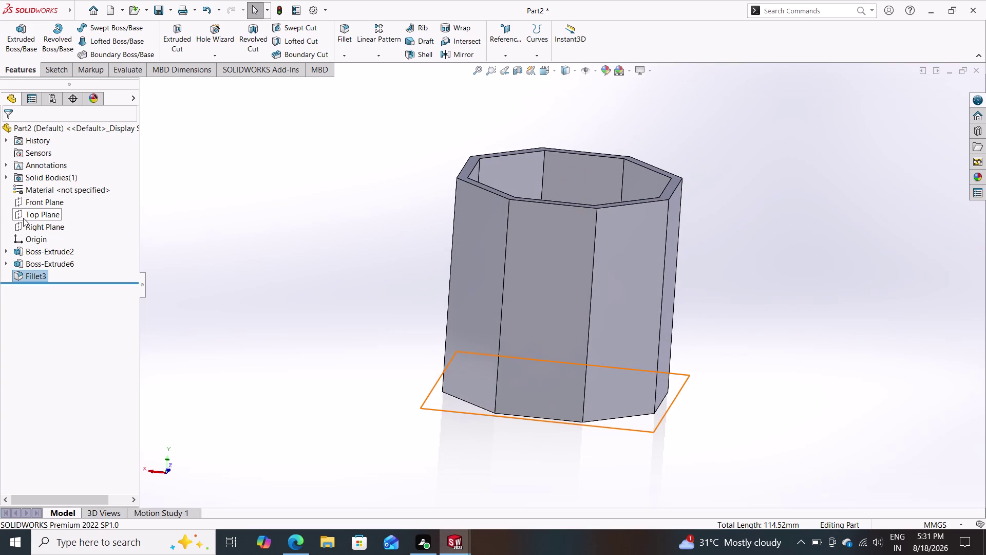
click(30, 203)
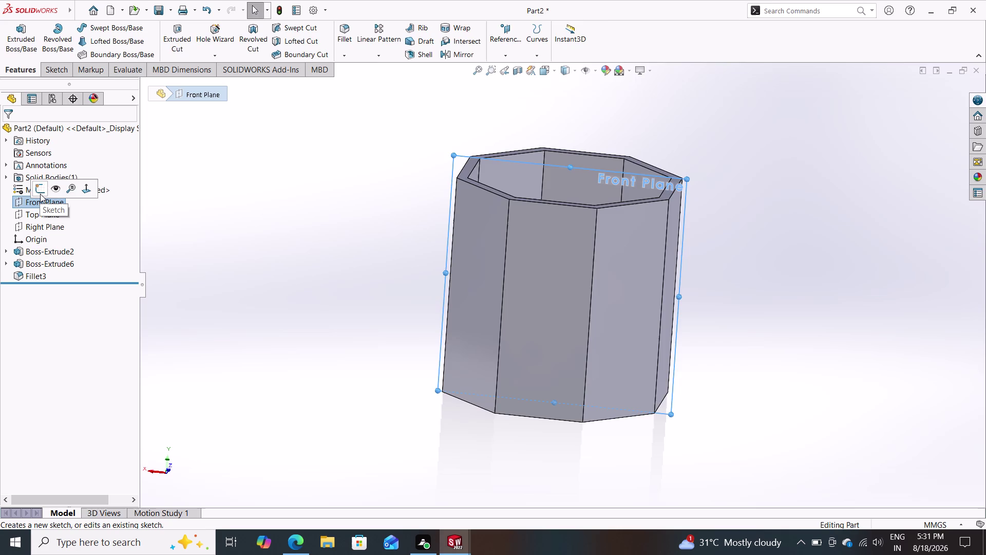
Open a sketch on the Front Plane and orbit the cup out of the front view.
click(40, 194)
key(Escape)
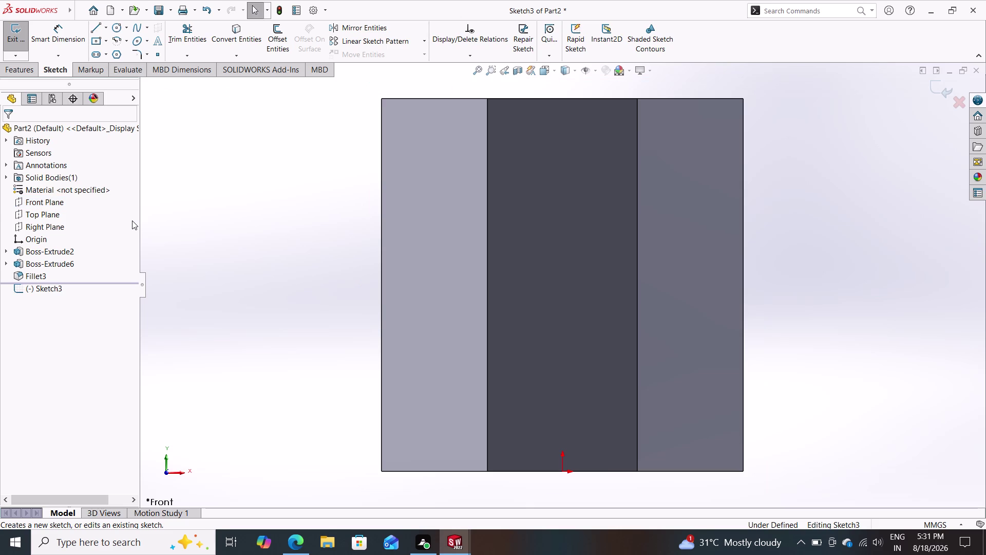
middle_drag(211, 281, 210, 280)
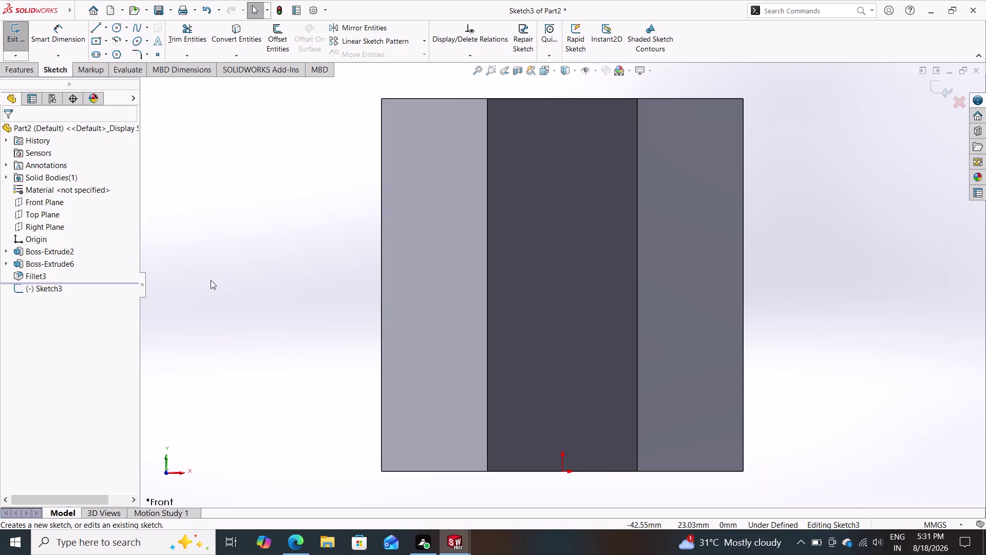
middle_drag(210, 280, 257, 293)
middle_drag(281, 298, 298, 303)
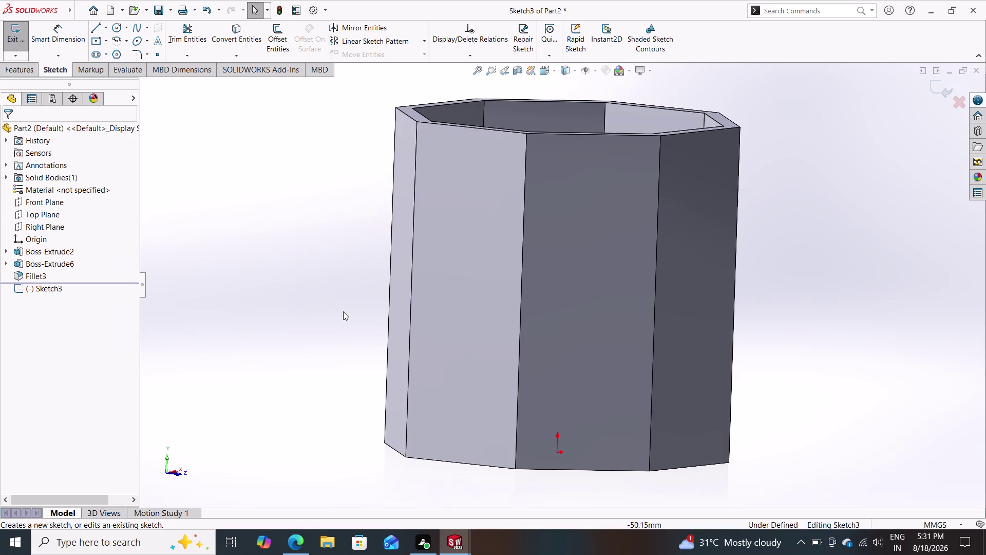
scroll(down, 3)
scroll(up, 3)
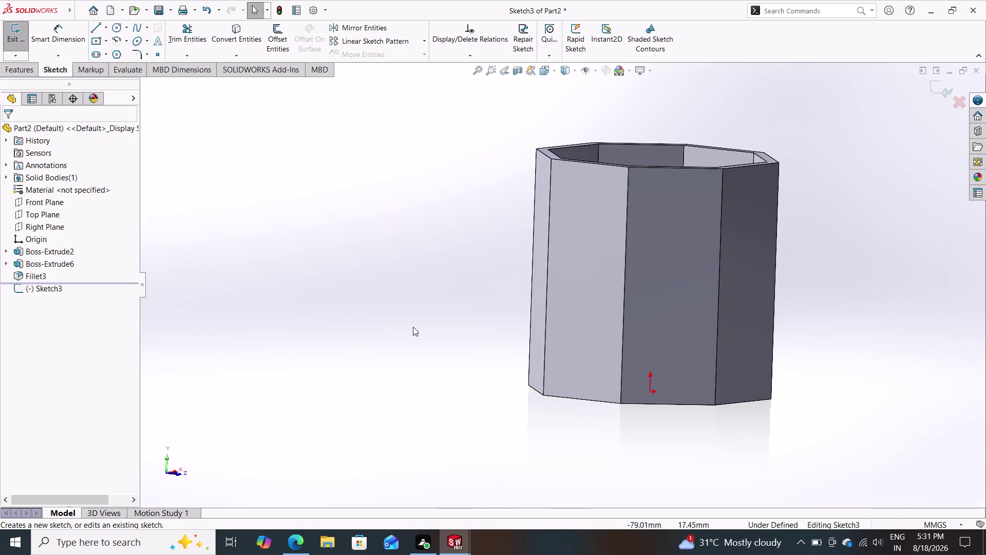
Look into and under the cup, then exit the empty Sketch3.
middle_drag(403, 321, 394, 322)
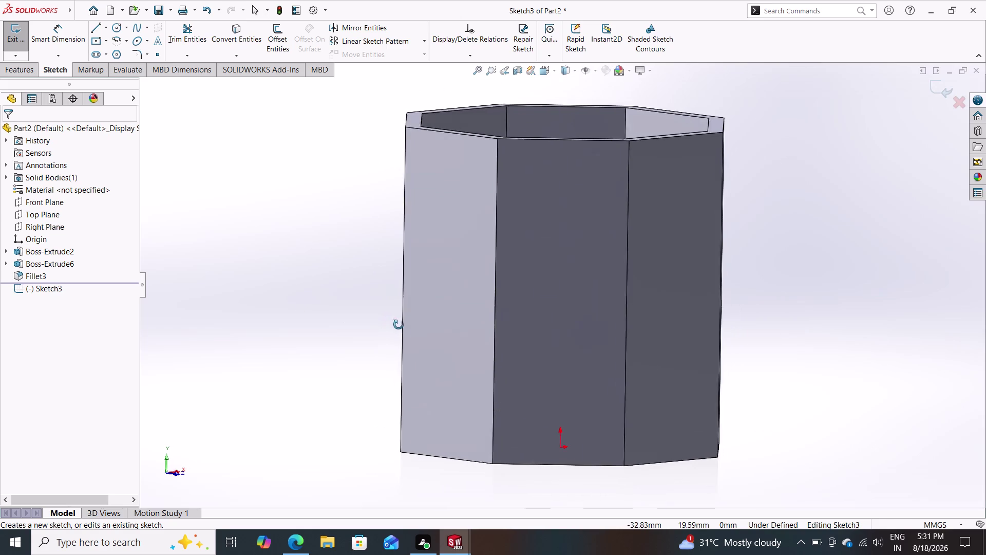
middle_drag(394, 323, 347, 394)
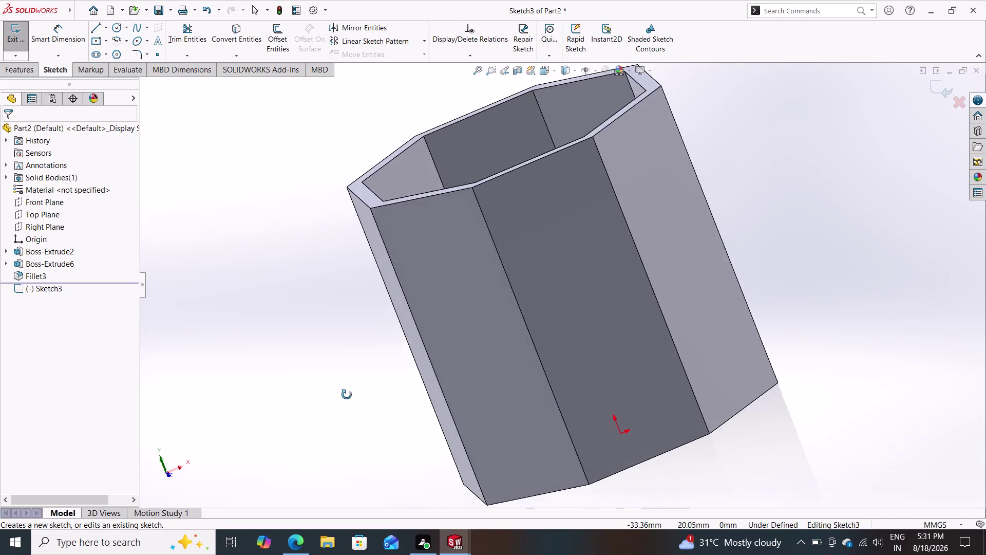
middle_drag(347, 395, 346, 470)
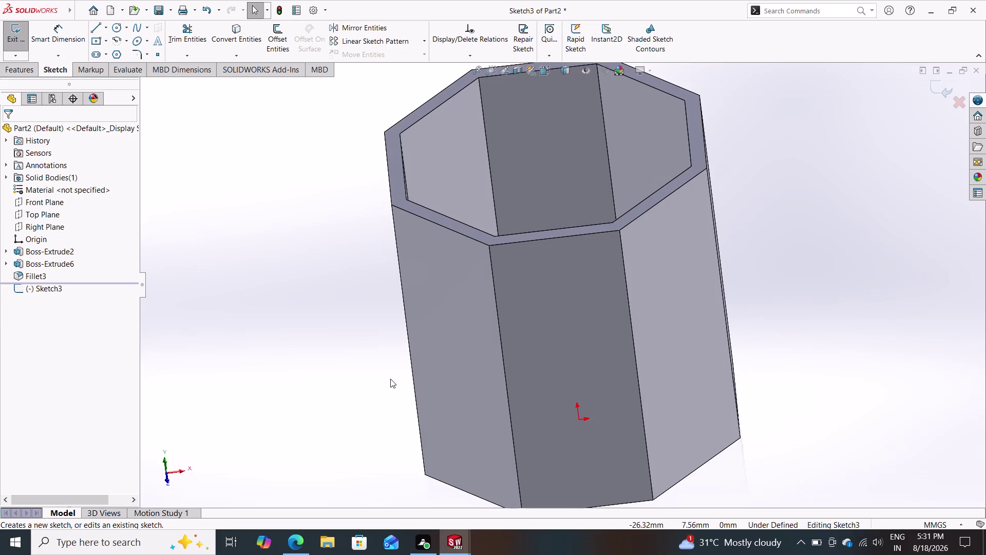
scroll(down, 3)
scroll(up, 3)
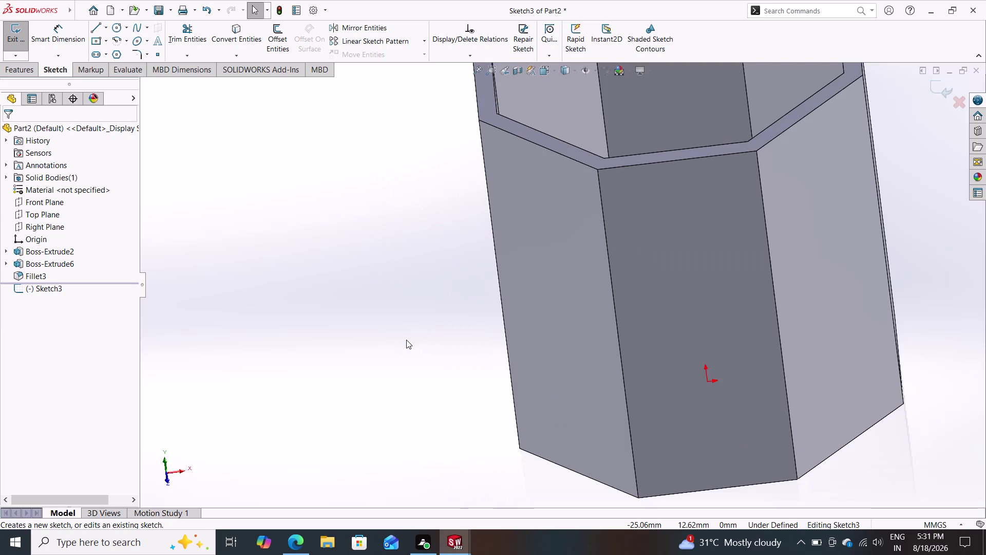
scroll(up, 3)
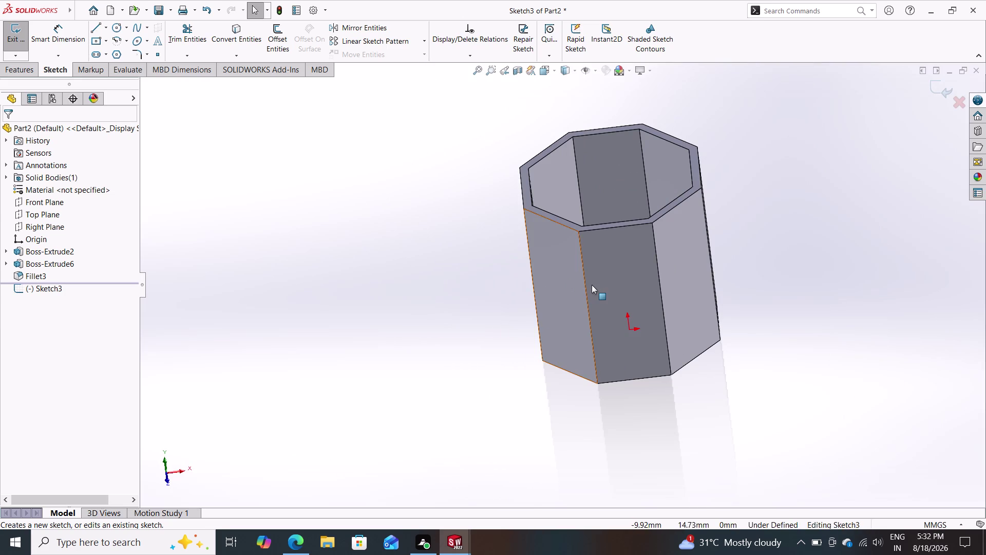
middle_drag(643, 280, 655, 399)
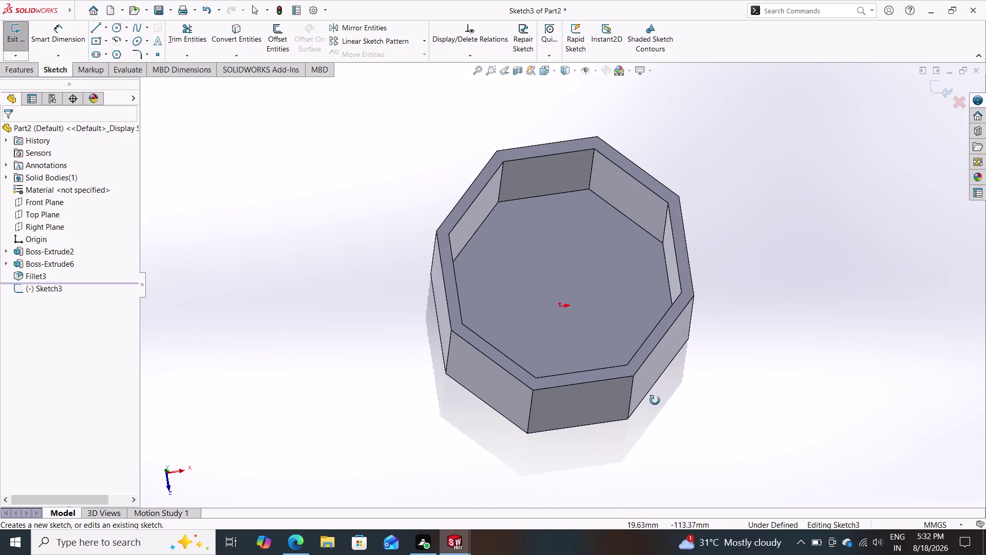
middle_drag(655, 399, 649, 420)
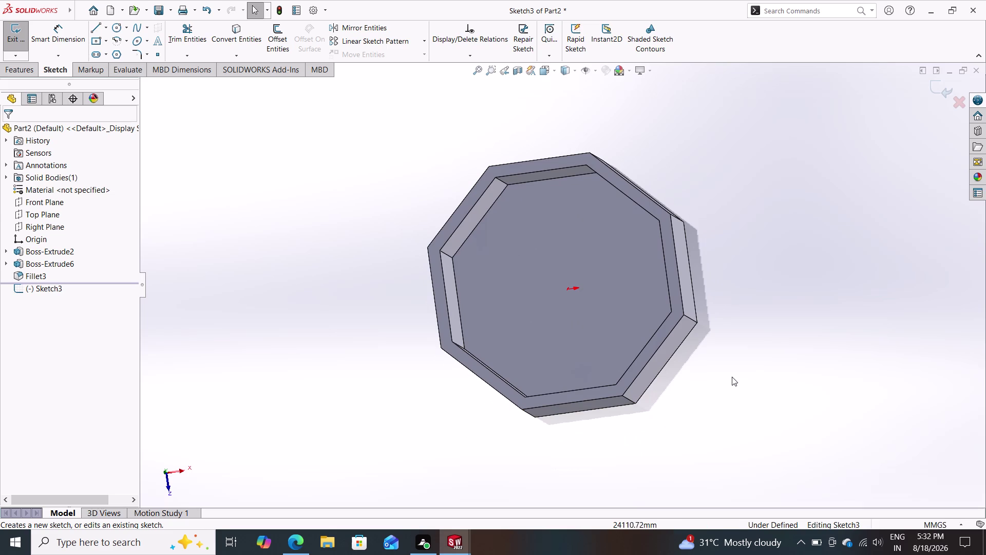
middle_drag(741, 364, 704, 366)
click(654, 268)
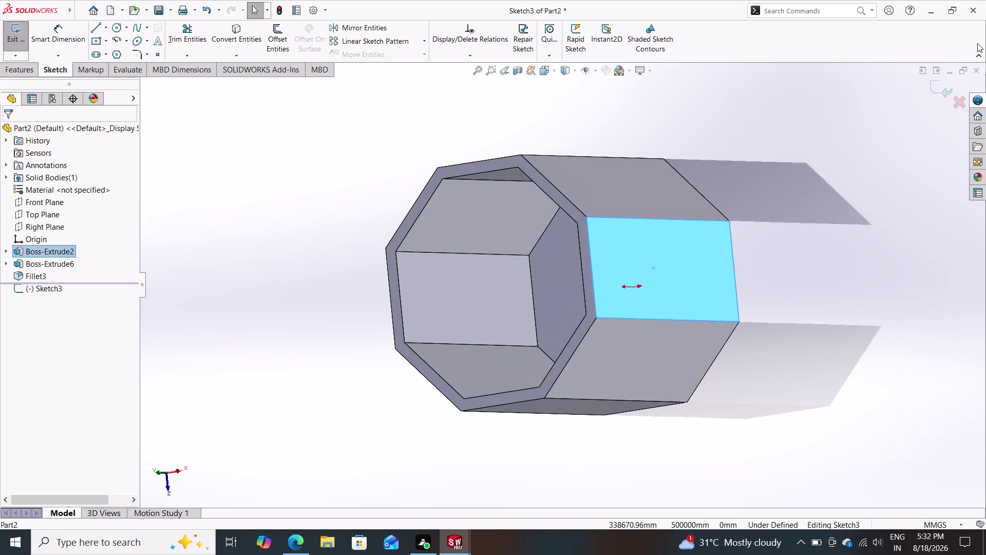
click(940, 87)
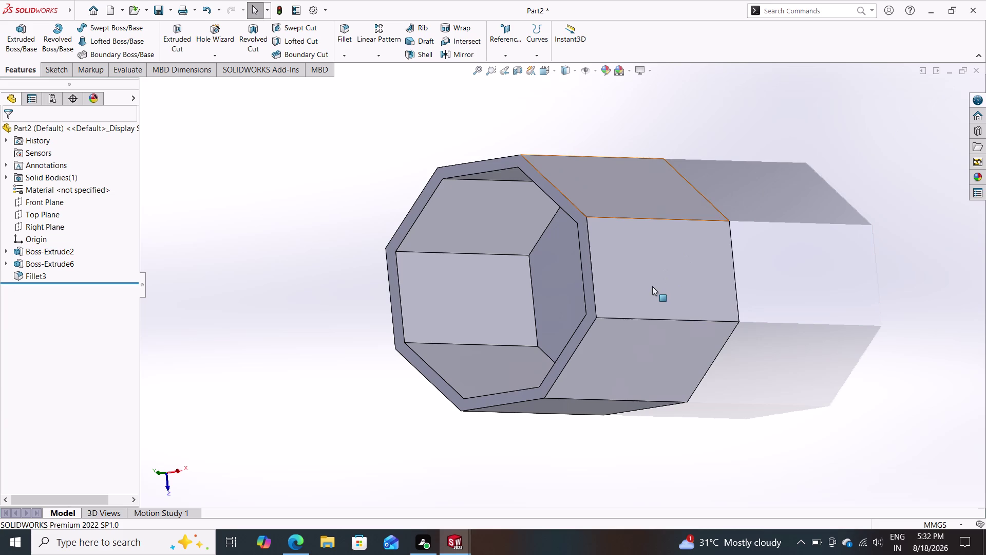
click(651, 277)
click(694, 247)
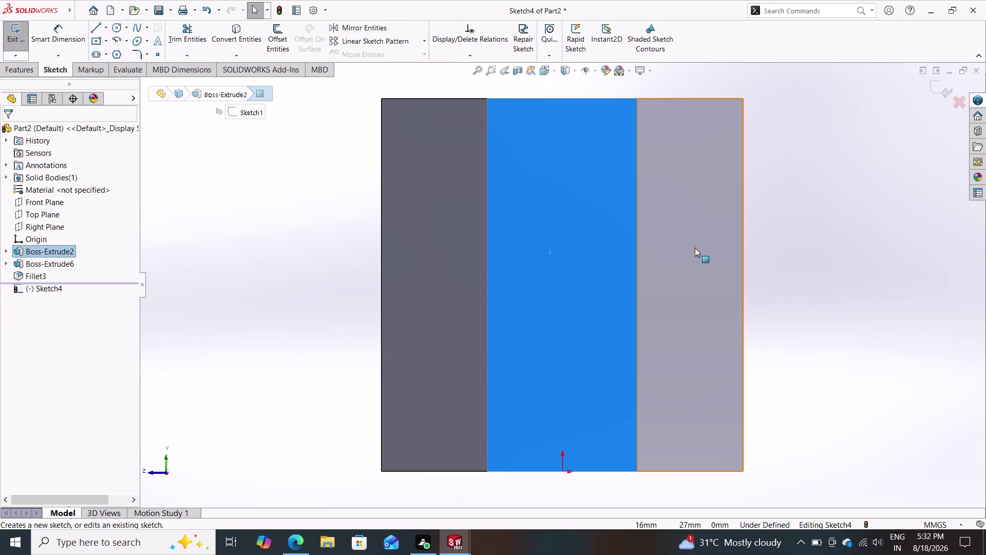
key(Escape)
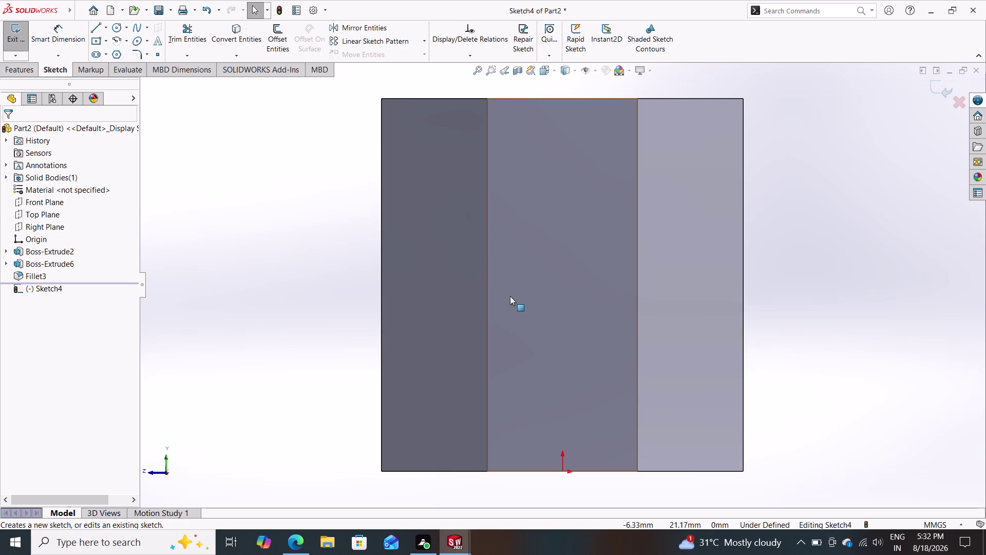
key(ctrl+z)
key(Escape)
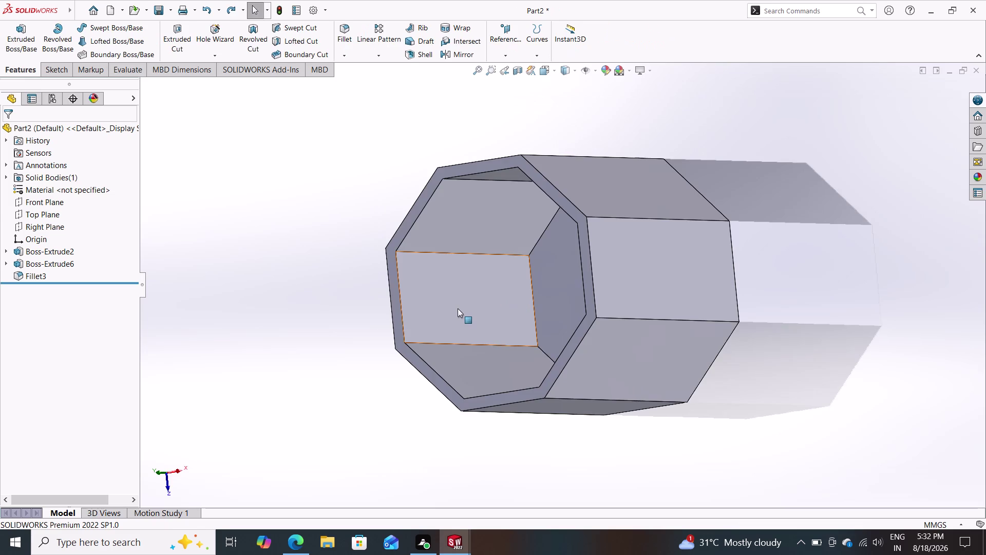
middle_drag(539, 399, 562, 258)
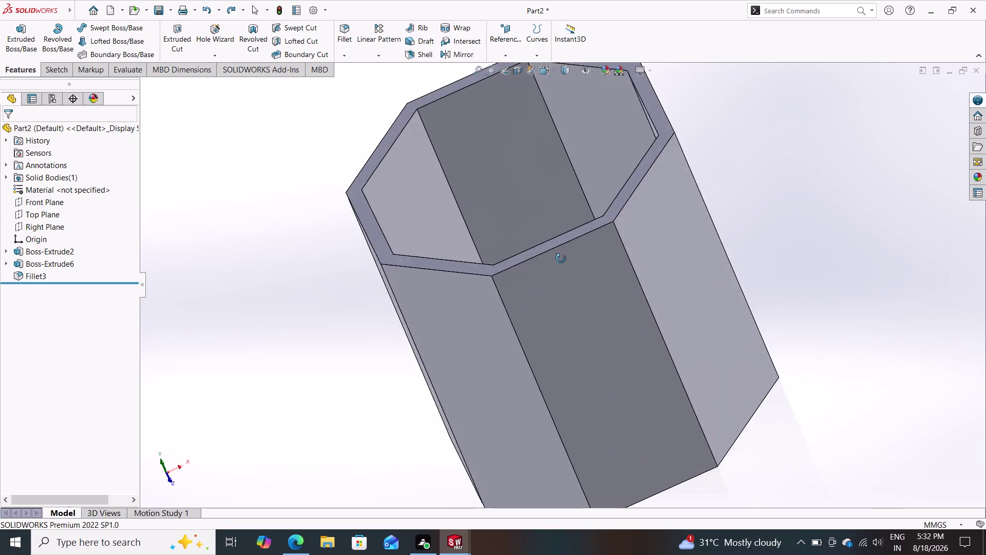
middle_drag(562, 258, 551, 235)
click(569, 298)
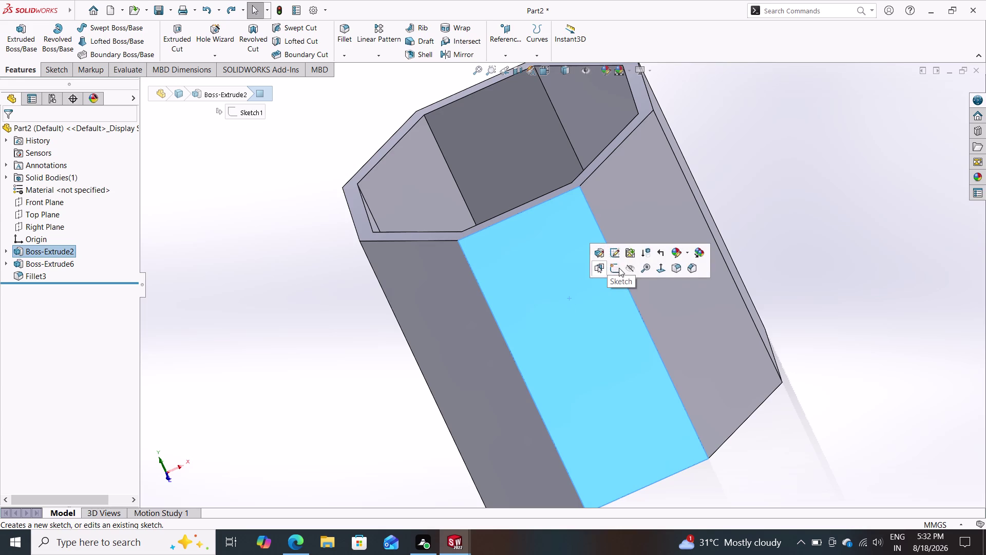
click(620, 267)
key(Escape)
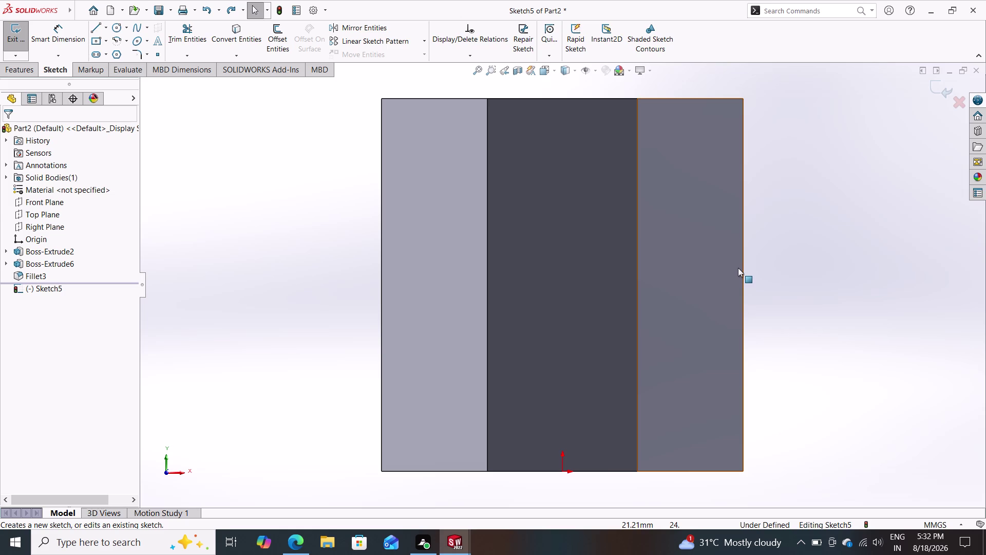
middle_drag(787, 247, 785, 336)
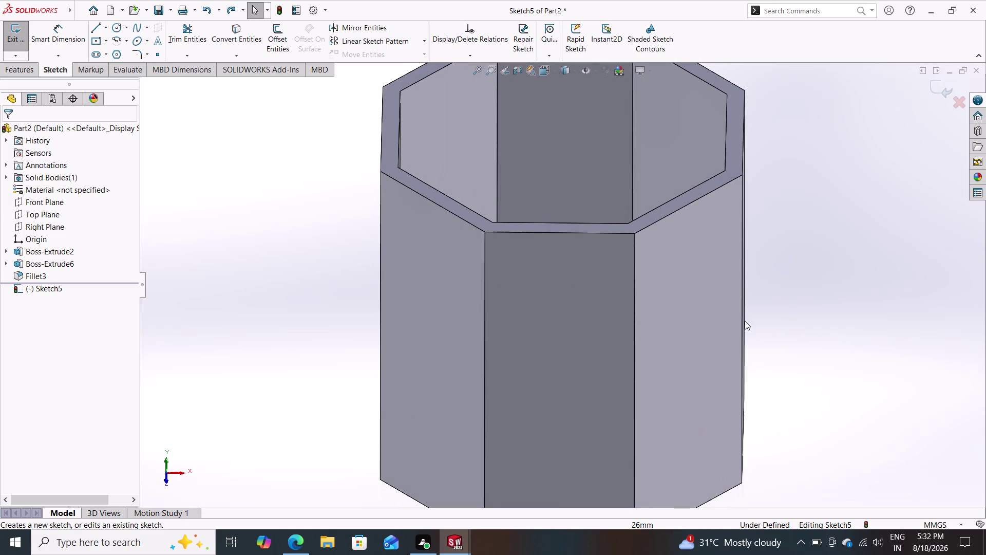
click(49, 206)
click(58, 190)
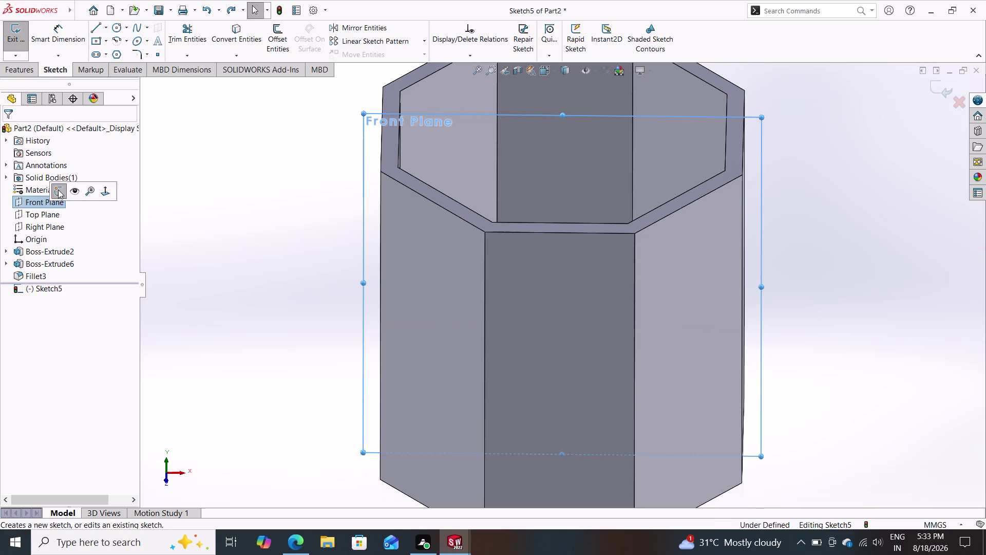
click(53, 199)
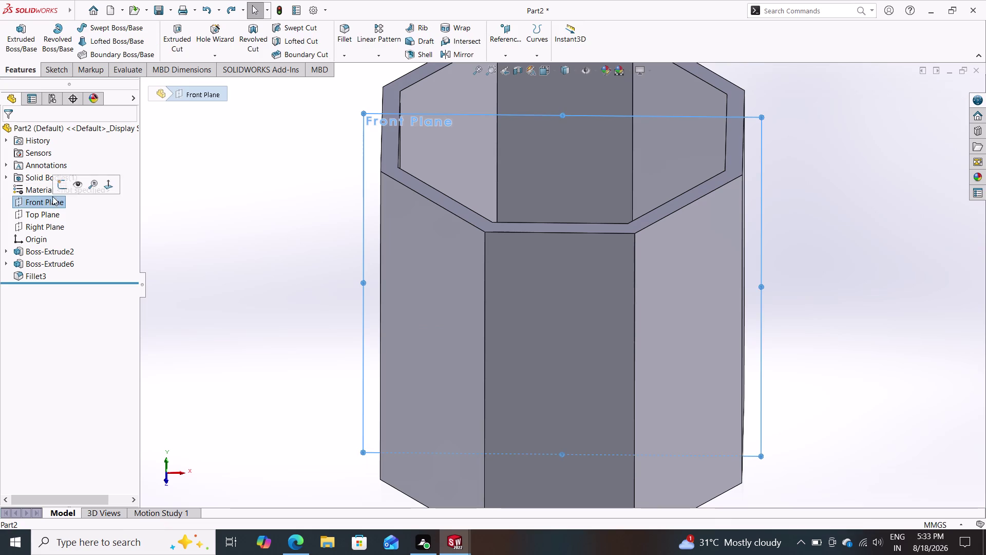
Start Sketch6 on the Front Plane, view it head-on, and activate the Line tool.
click(55, 190)
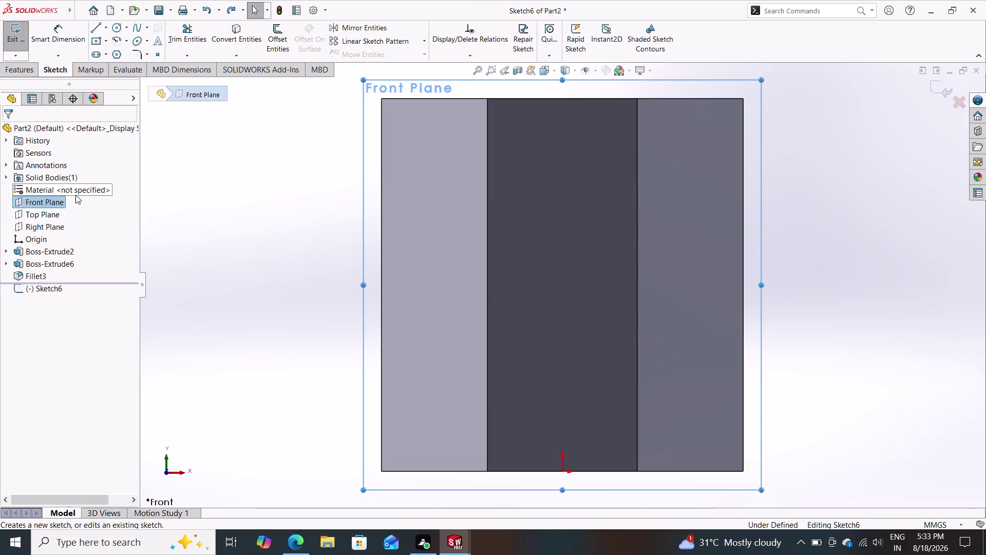
key(Escape)
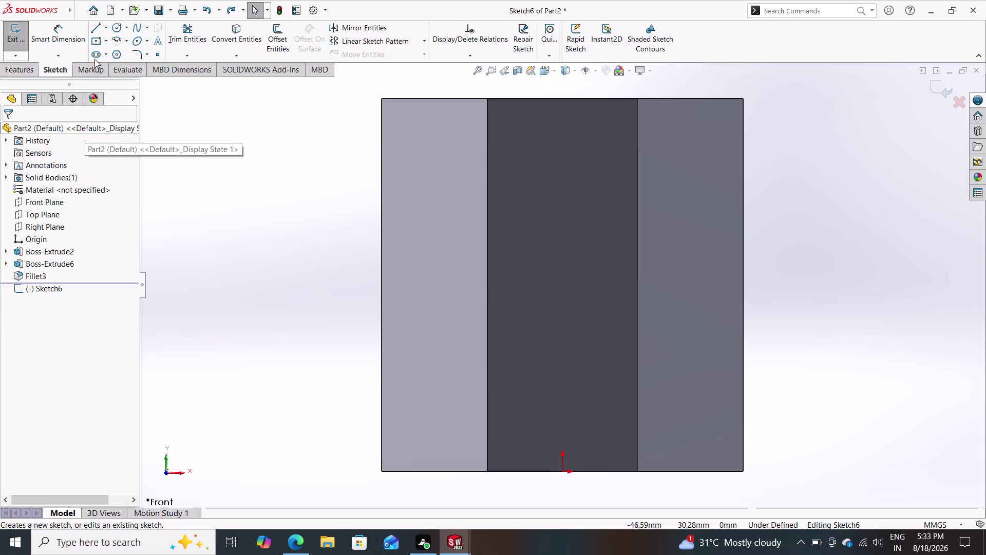
click(94, 27)
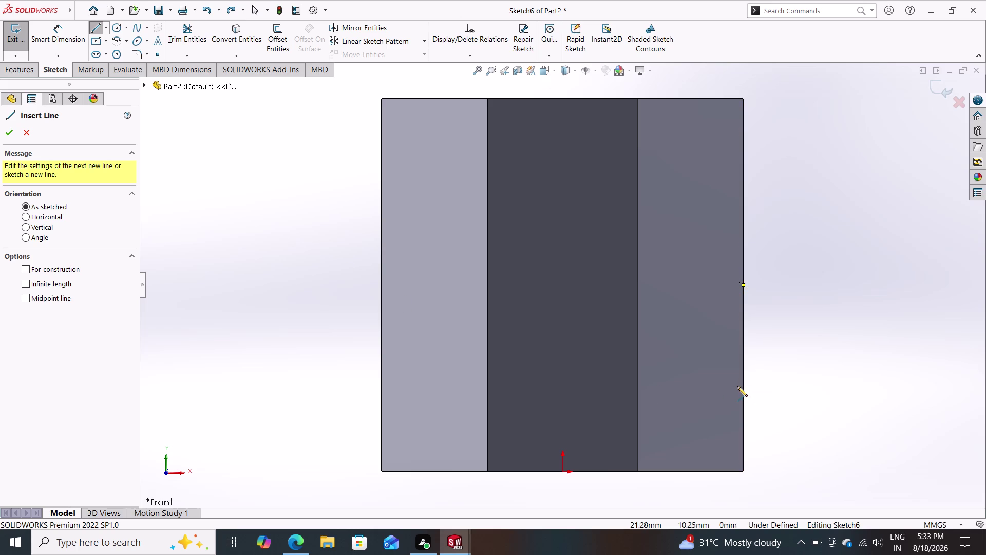
Convert the cup's right outer edge into a fully defined 45 mm sketch line.
click(238, 30)
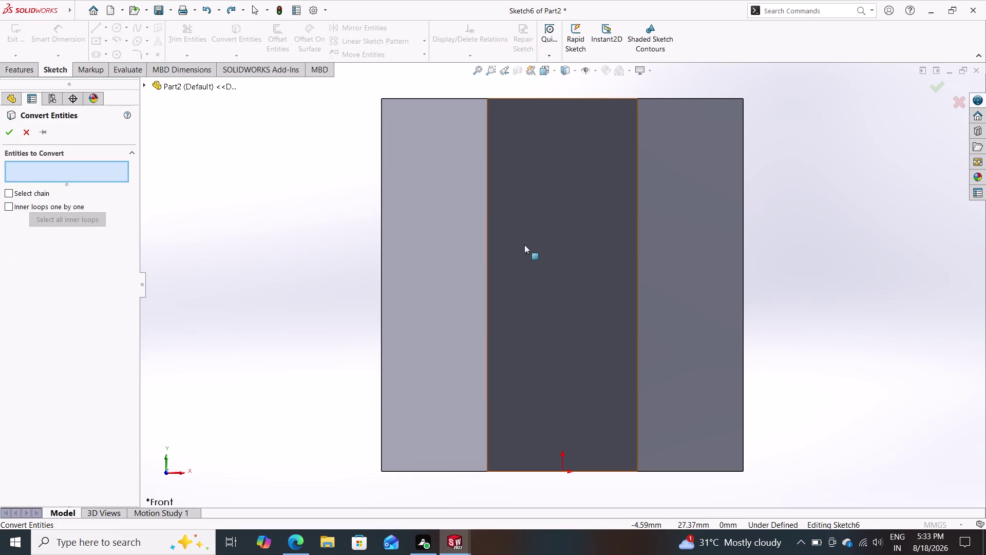
click(745, 350)
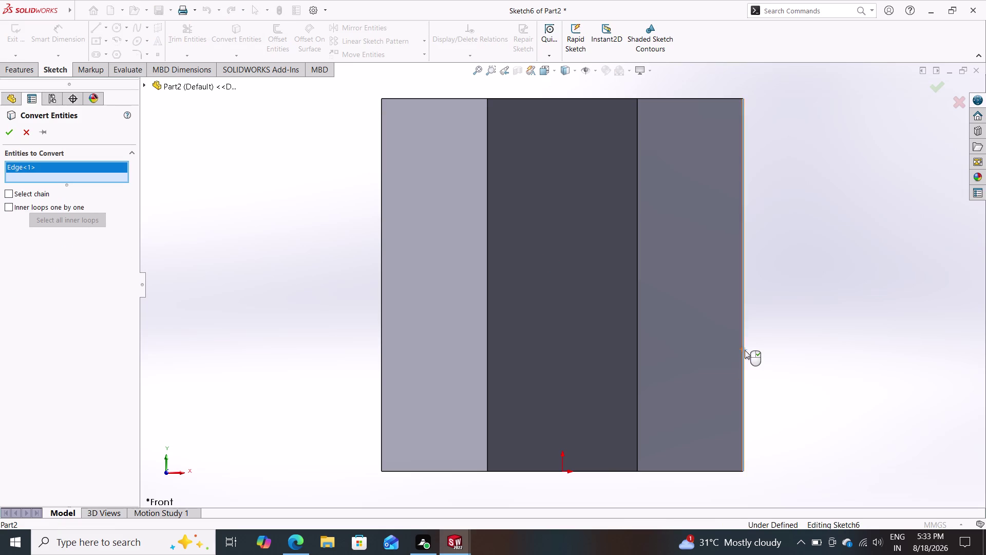
click(12, 133)
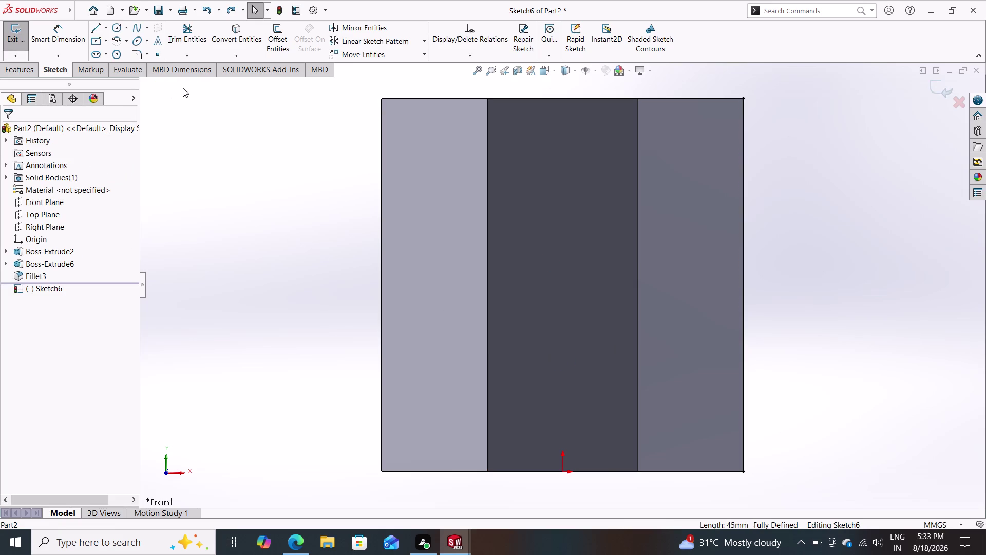
click(96, 30)
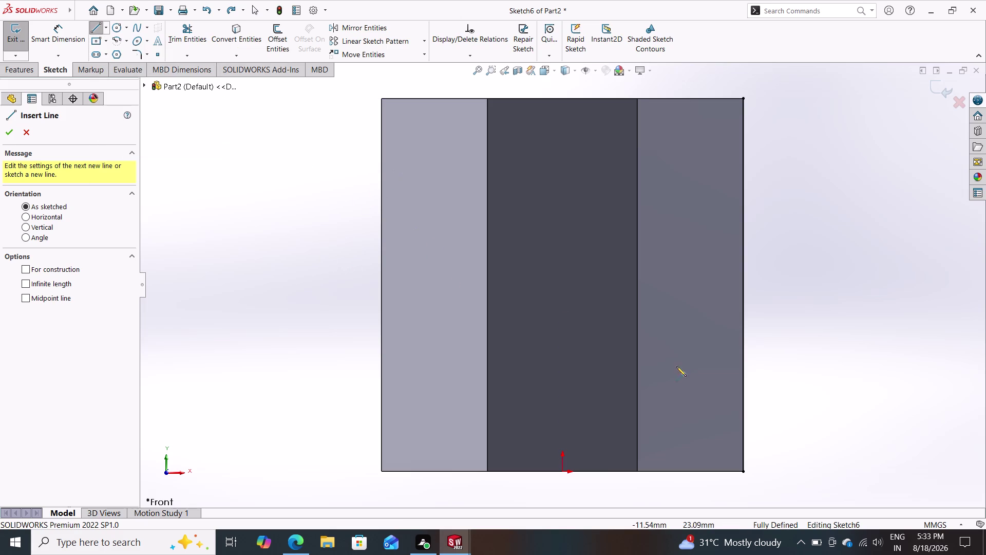
Draw the lower slanted handle line from the right edge and dimension it 15.3 mm.
click(744, 361)
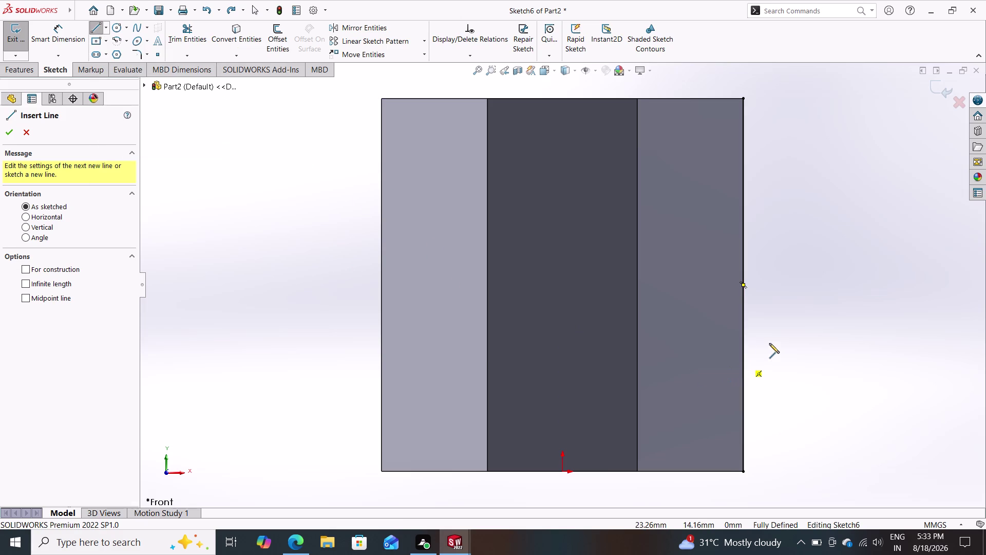
click(825, 304)
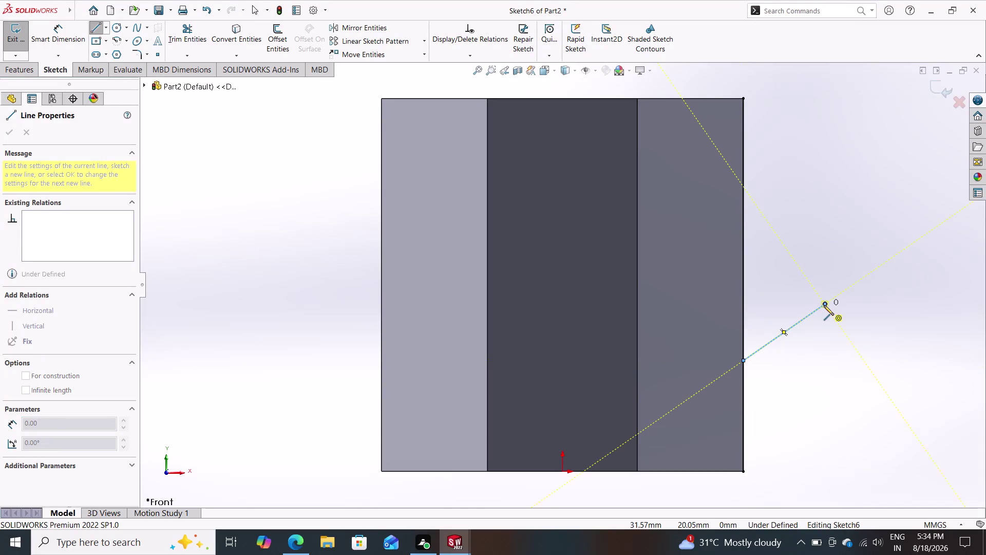
key(Escape)
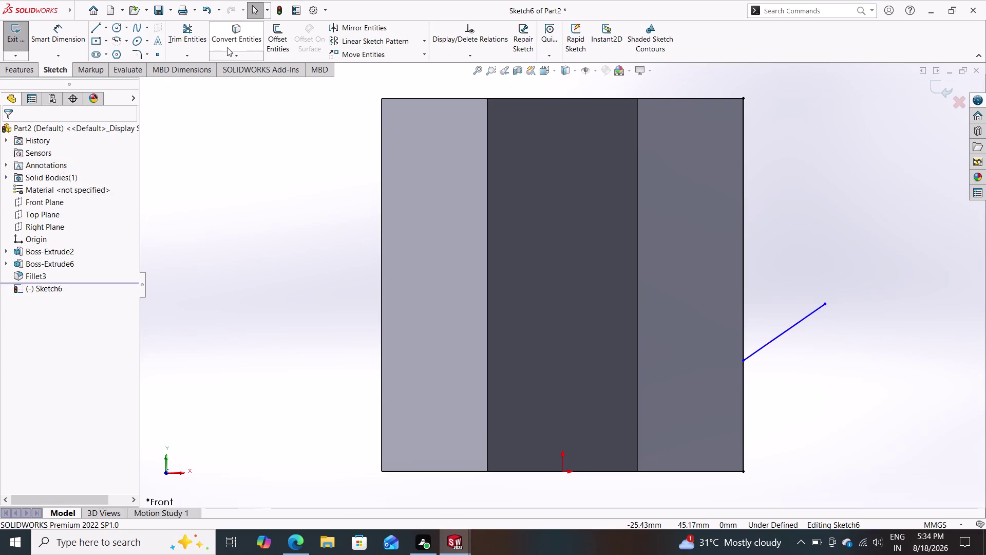
click(64, 28)
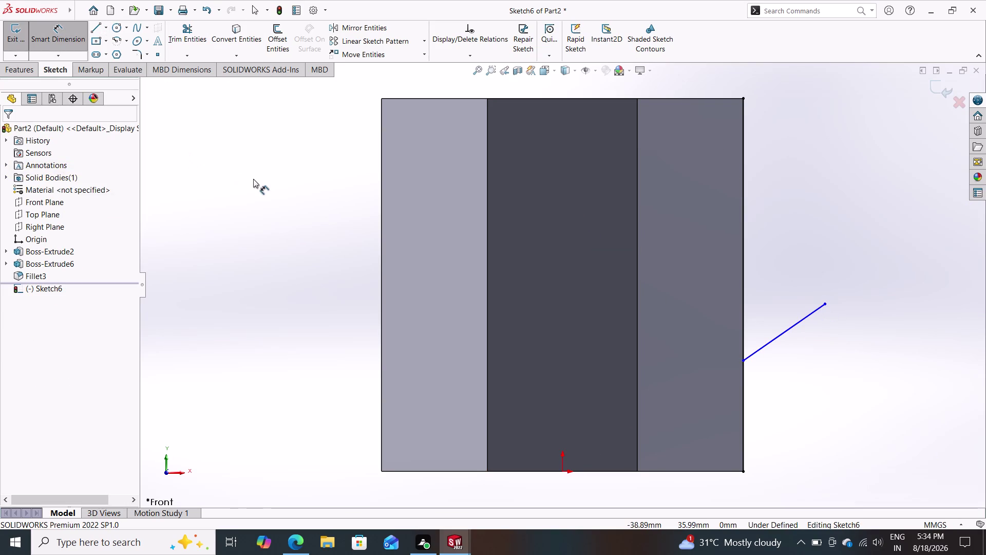
click(785, 333)
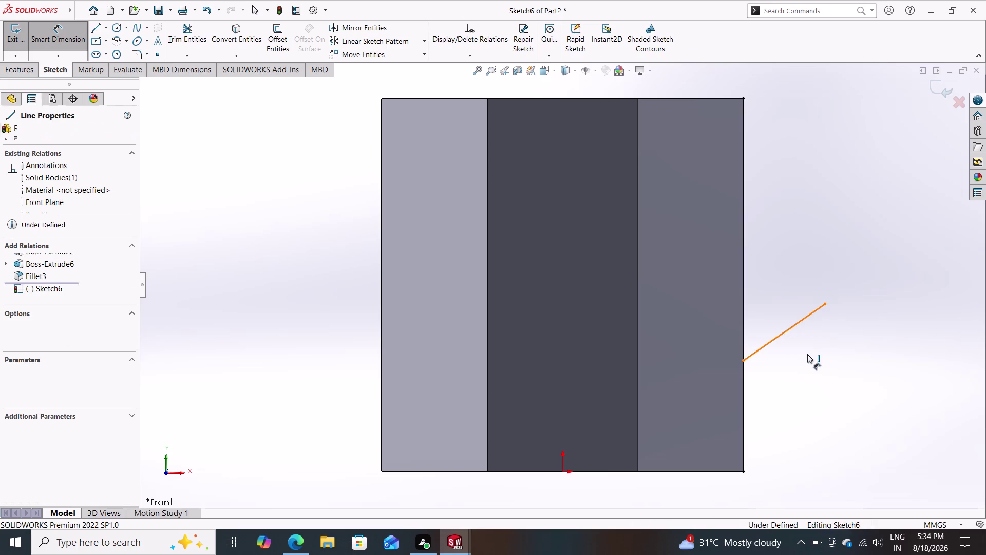
click(810, 355)
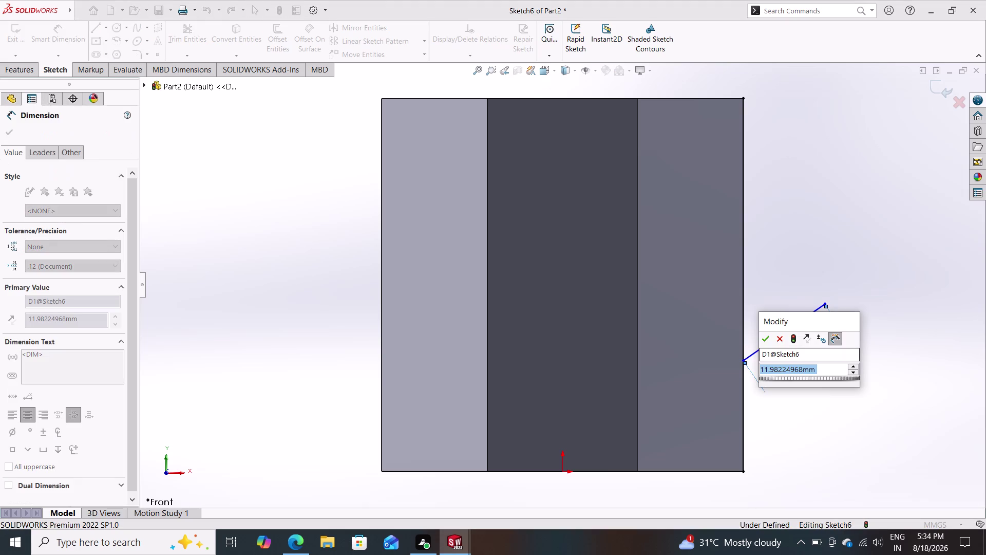
text(15.3)
key(Return)
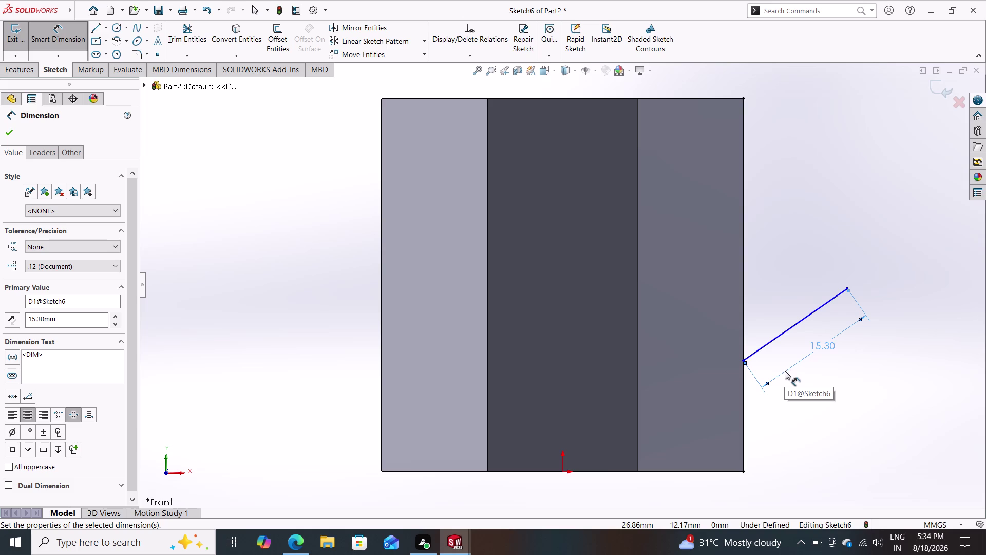
Draw a short upper handle line and make it parallel to the lower line.
click(91, 24)
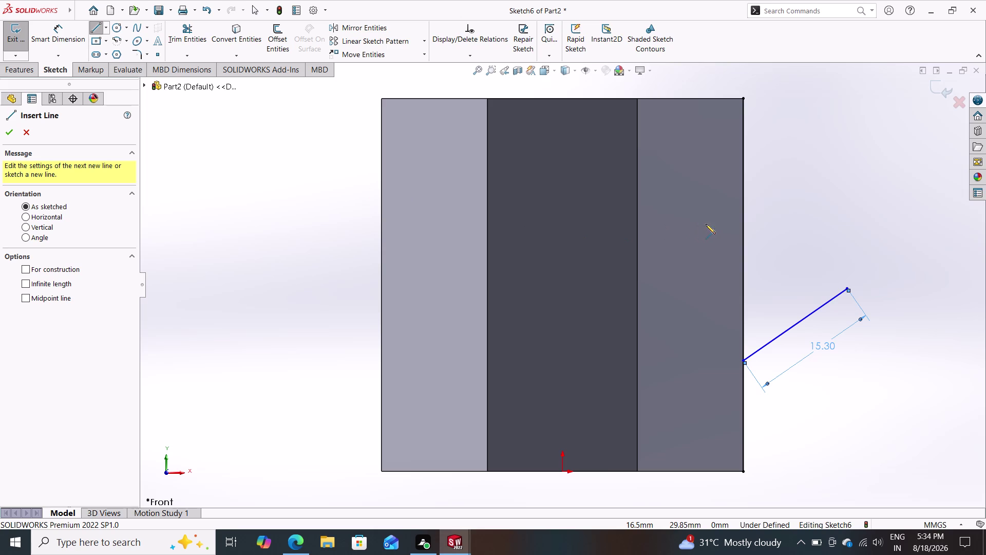
click(744, 182)
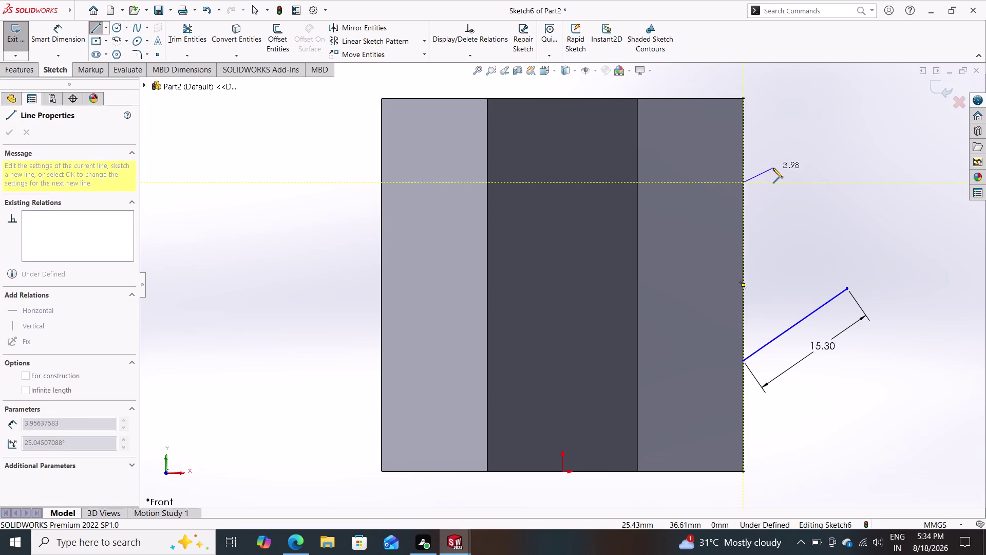
click(774, 167)
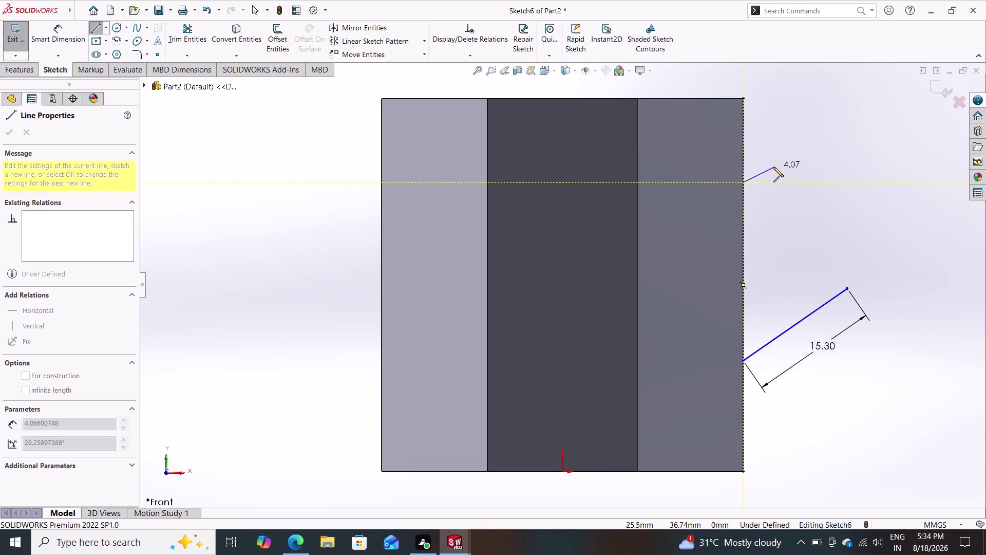
key(Escape)
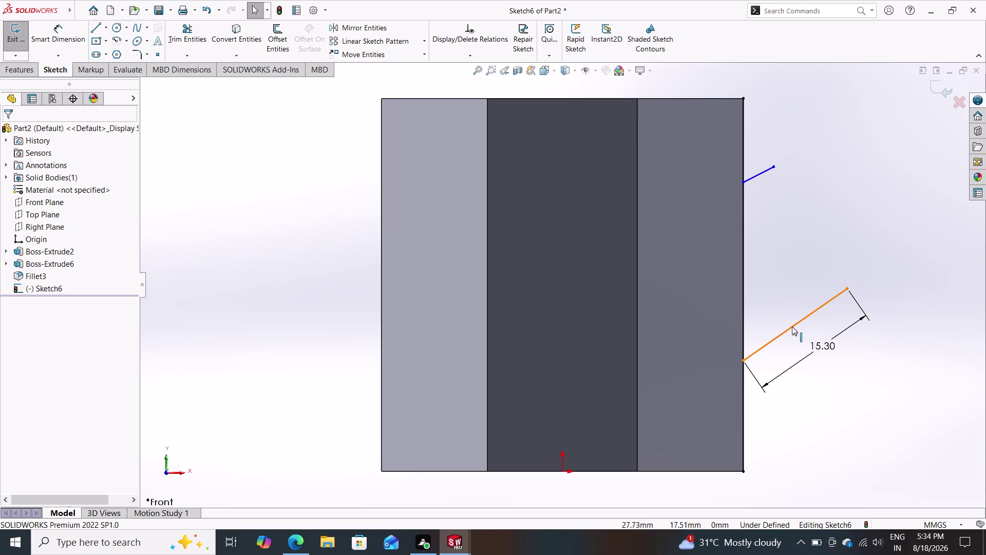
click(793, 326)
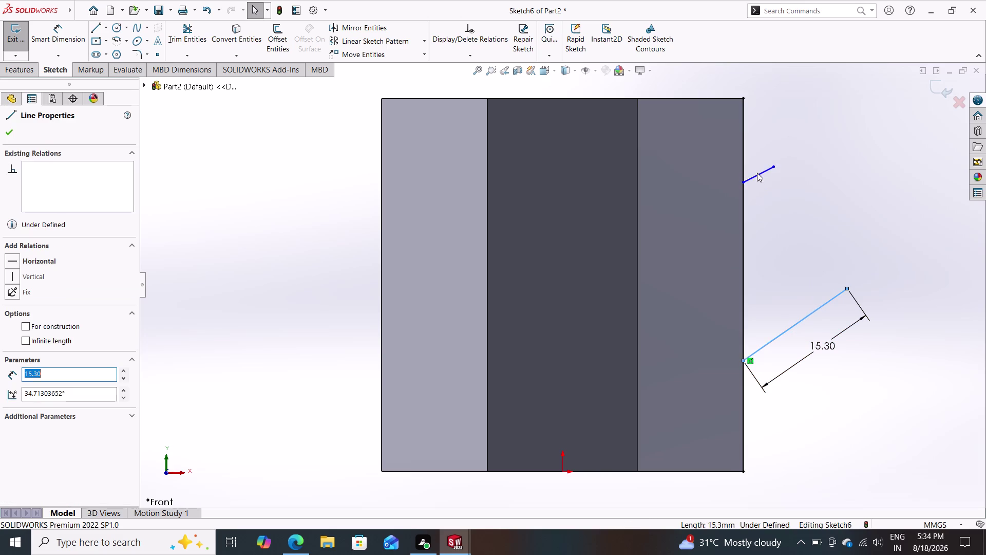
click(757, 173)
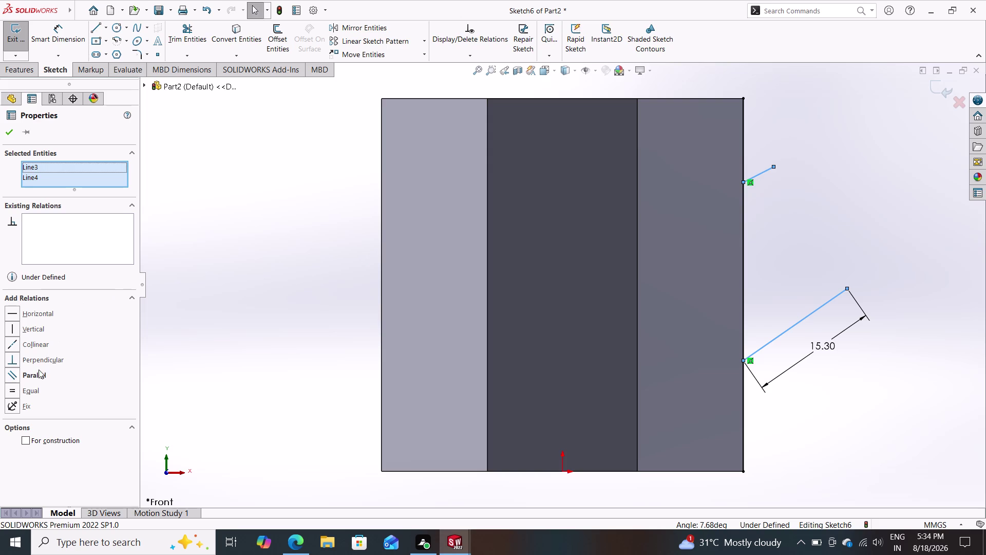
click(38, 372)
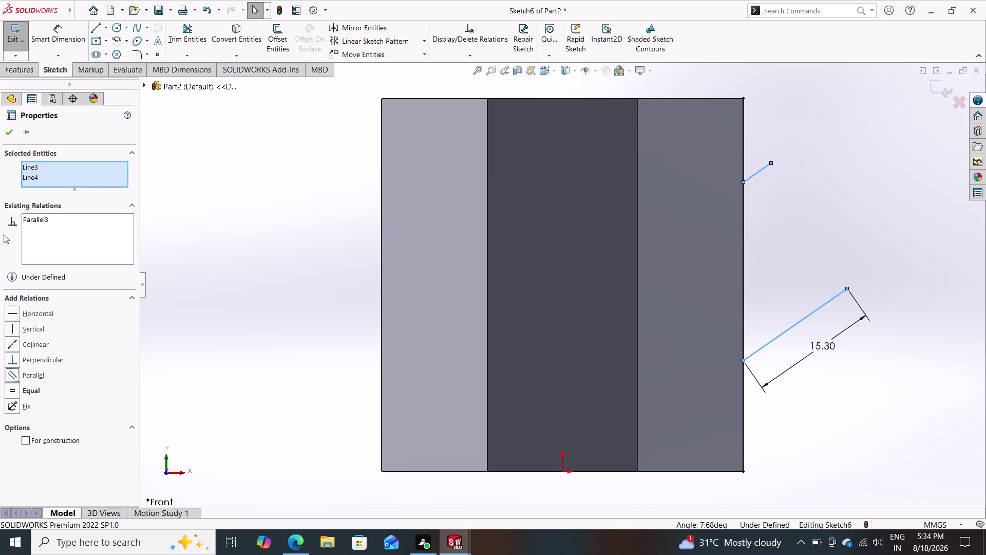
click(9, 133)
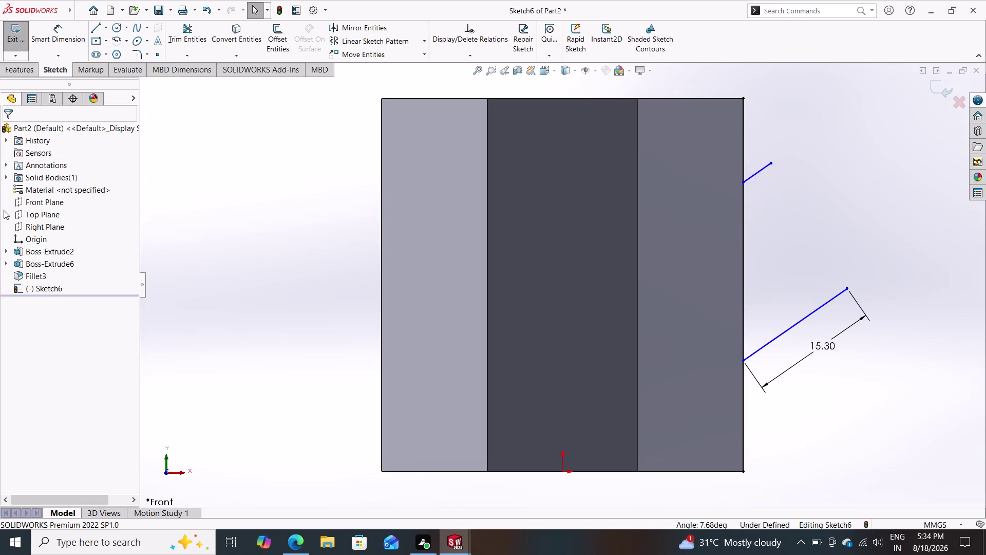
click(121, 36)
click(771, 161)
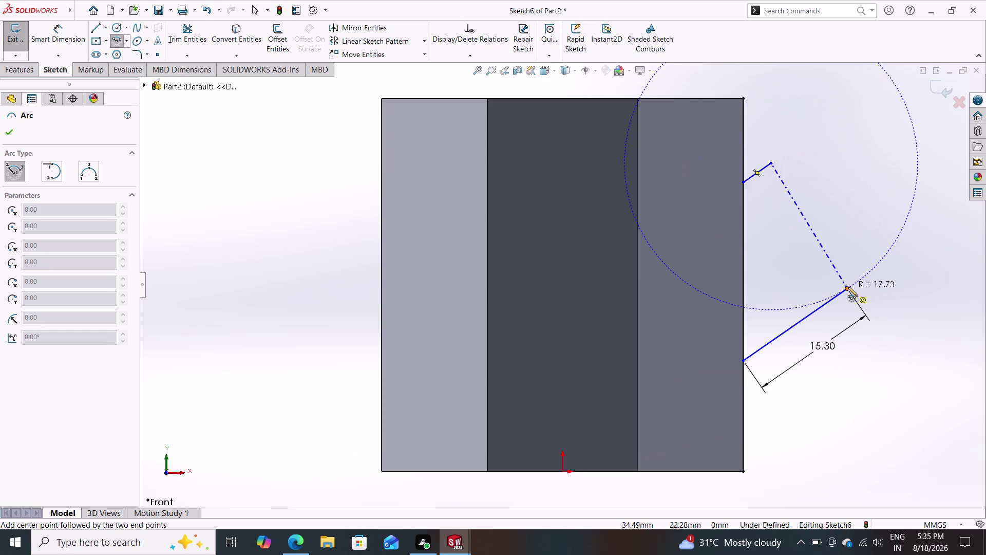
drag(849, 286, 852, 265)
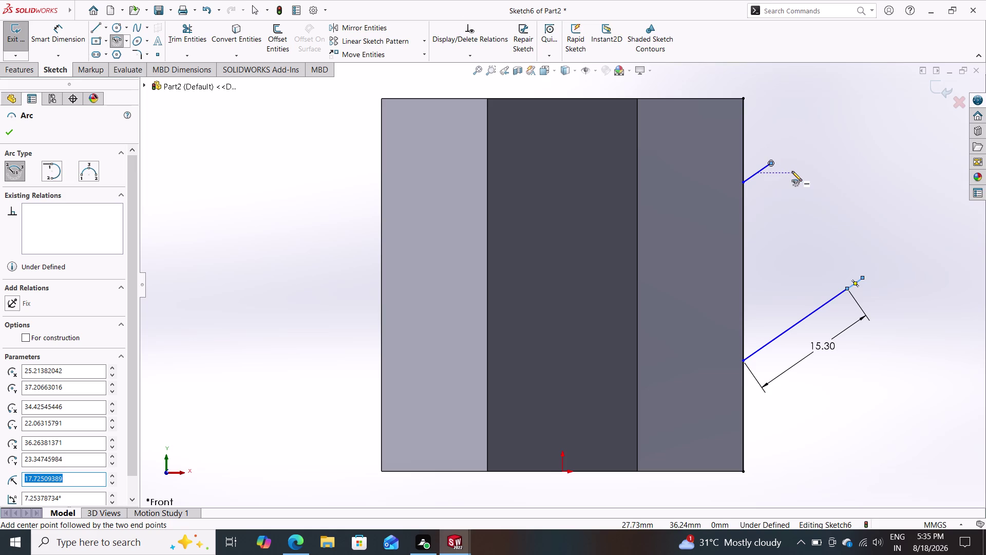
key(ctrl+z)
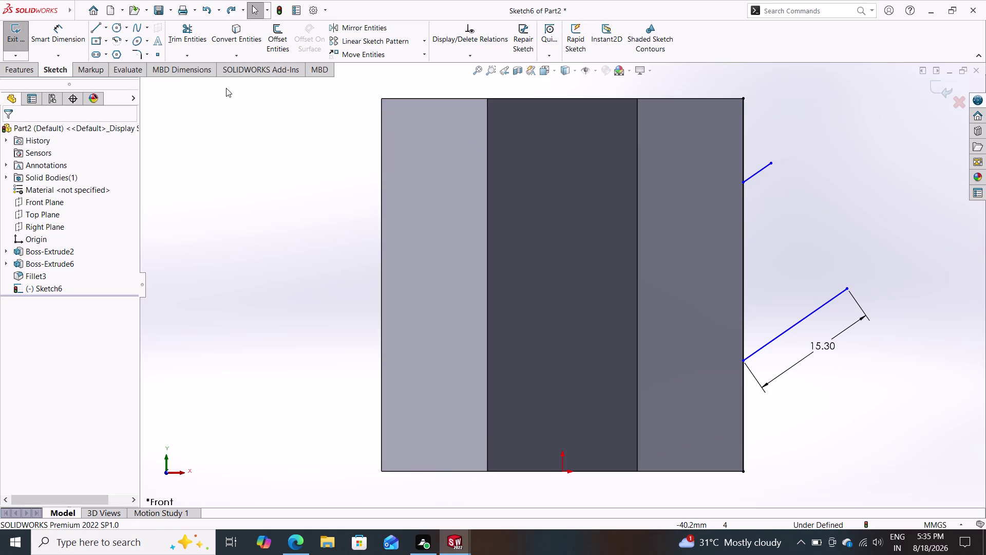
click(112, 42)
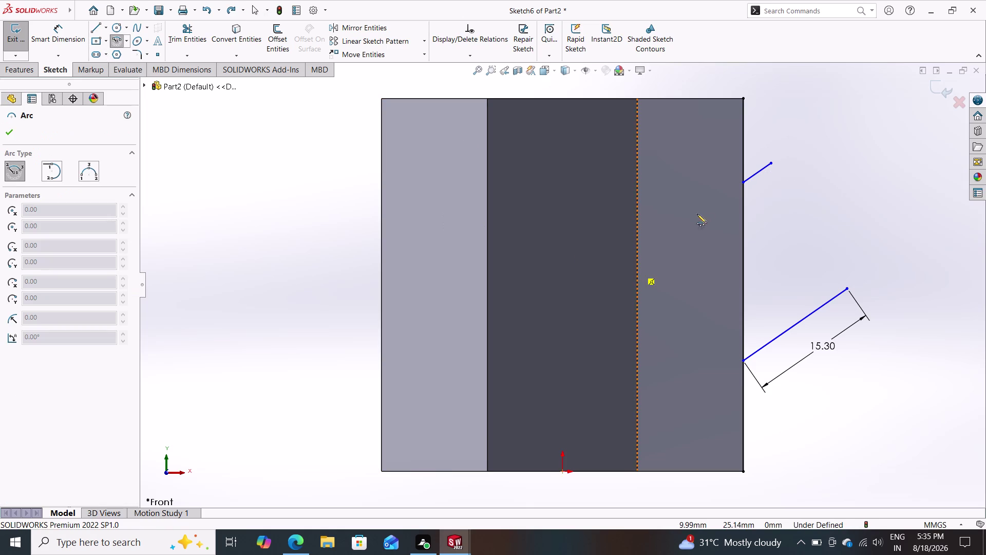
click(772, 164)
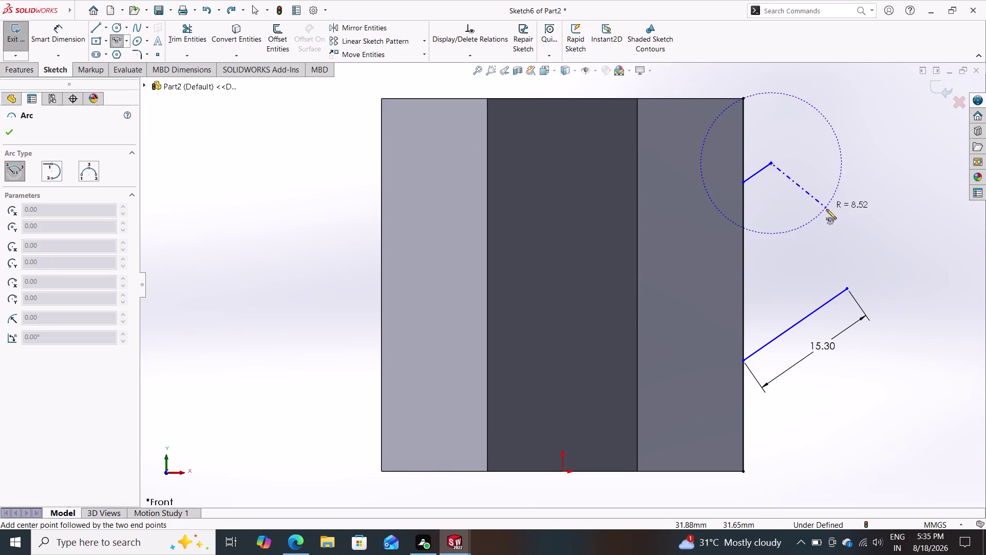
click(850, 289)
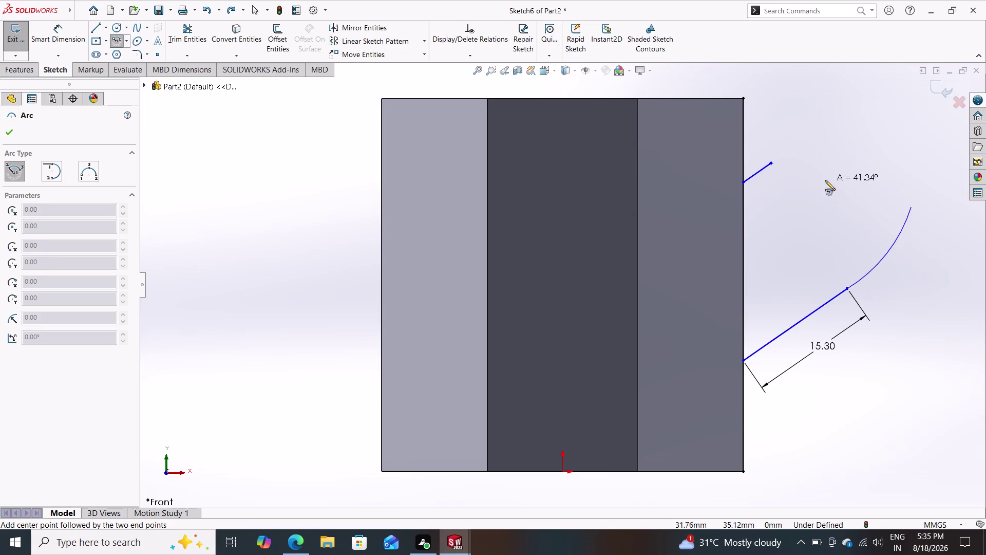
key(Escape)
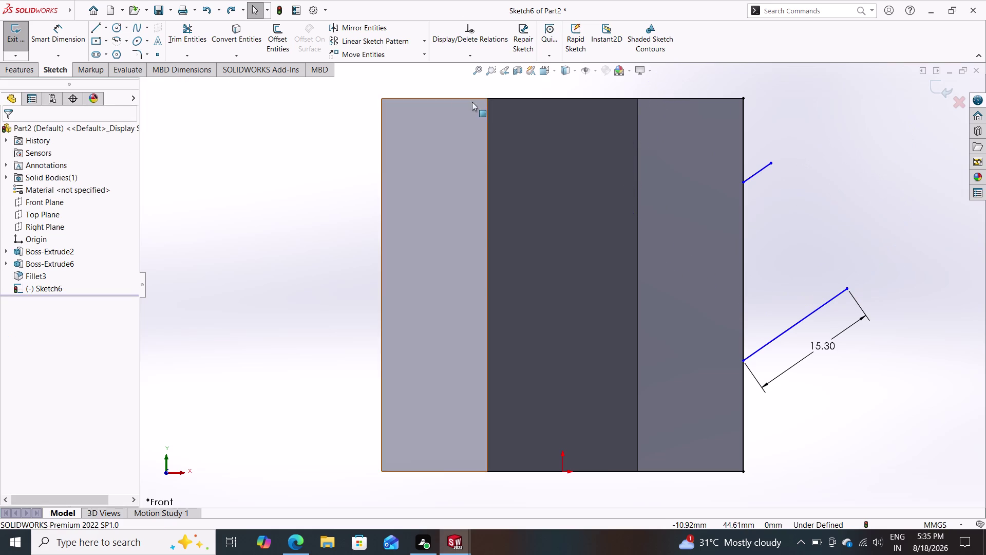
click(128, 41)
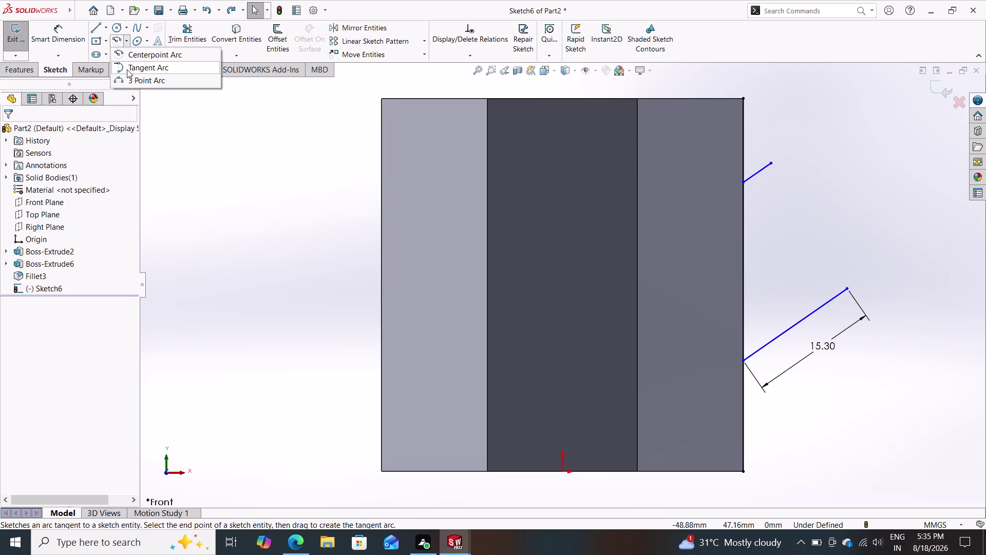
Draw a three-point arc bulging outward from the upper line's end to the lower line's end.
click(128, 79)
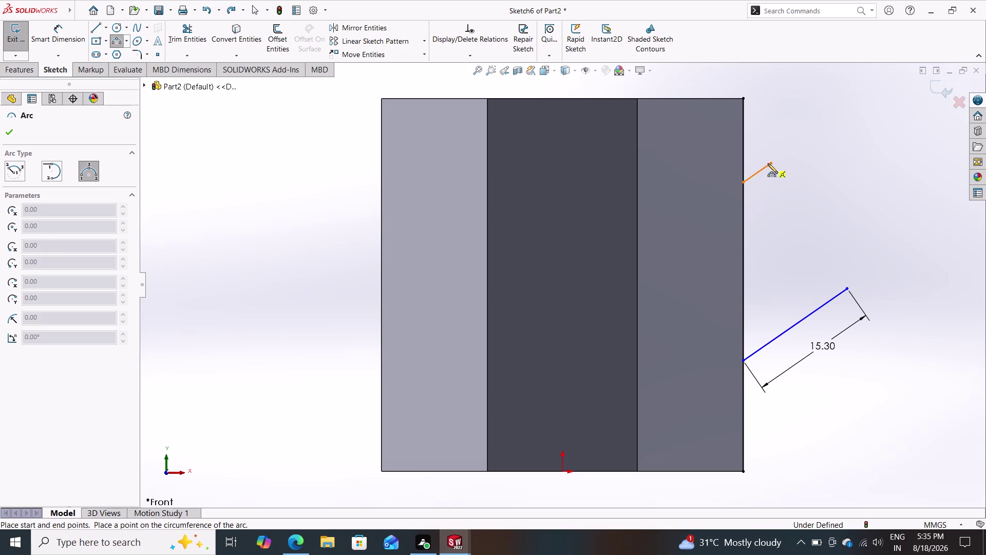
click(771, 163)
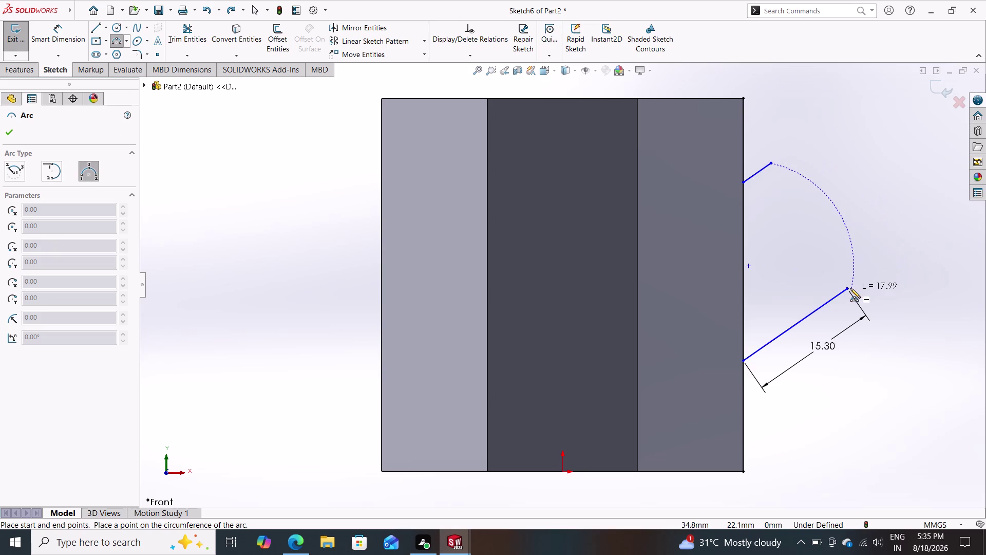
drag(849, 288, 846, 281)
click(853, 240)
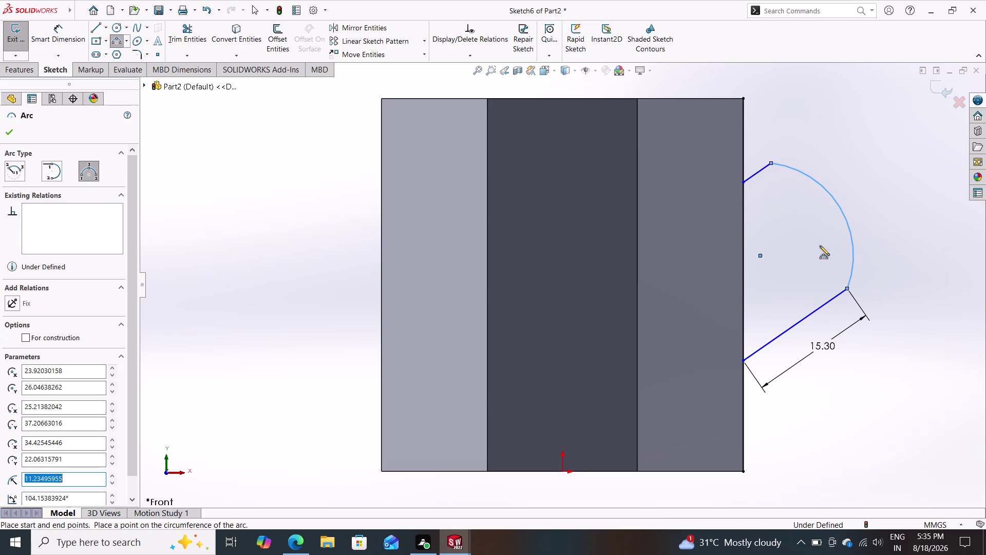
Dimension the arc's radius to 12.5 mm.
click(49, 27)
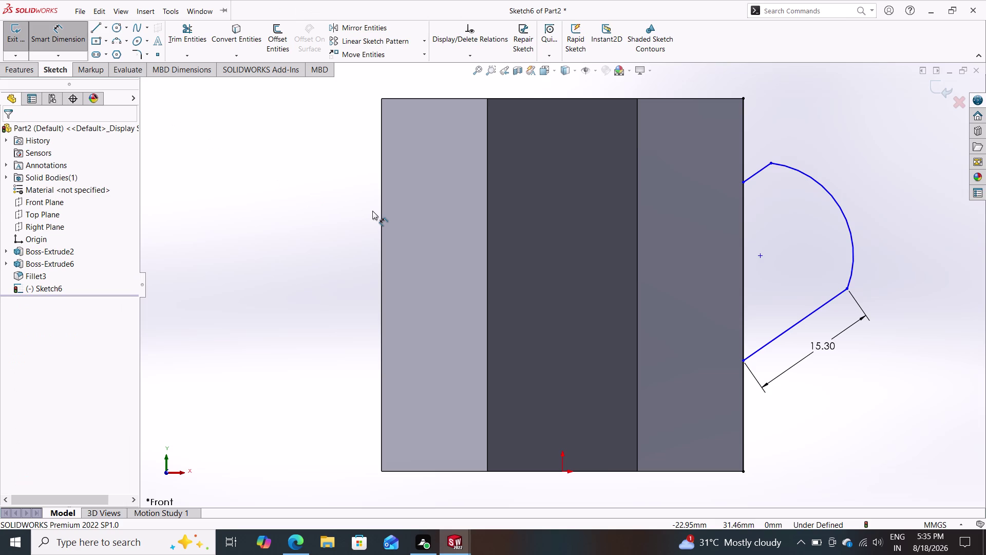
click(816, 181)
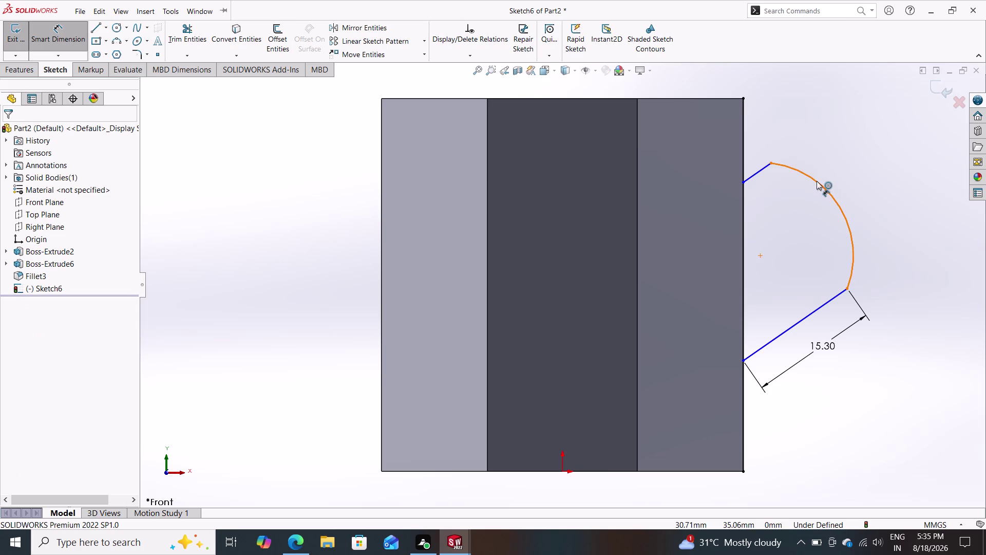
click(847, 155)
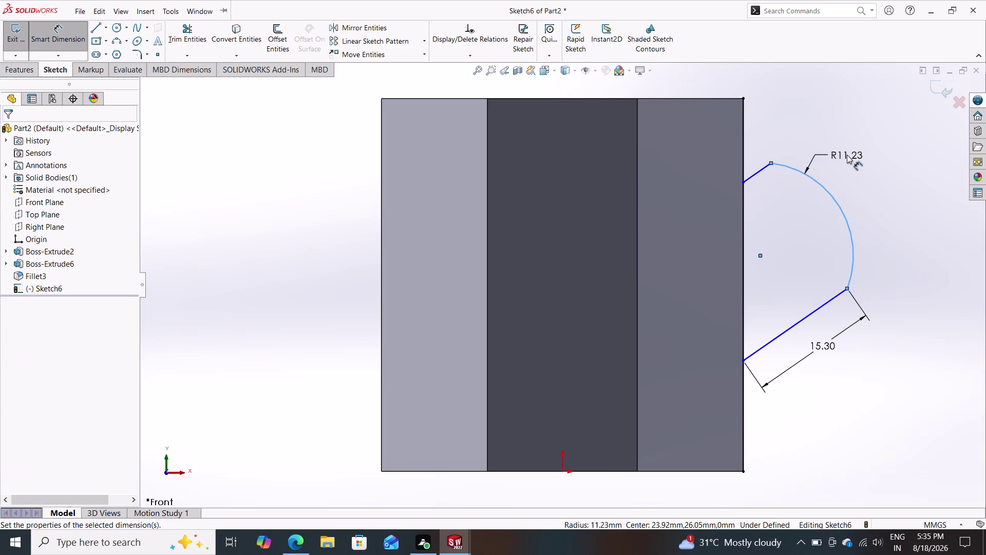
text(12.5)
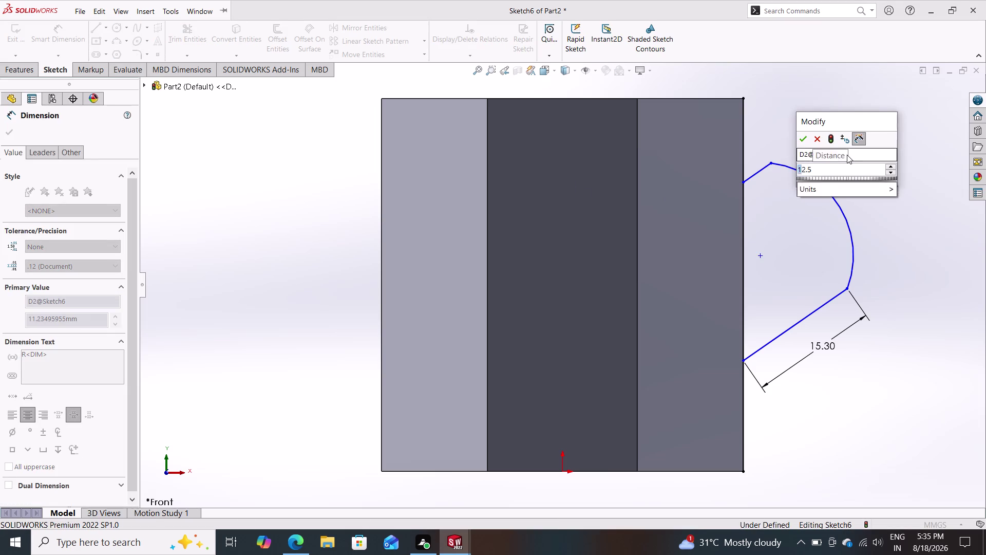
key(Return)
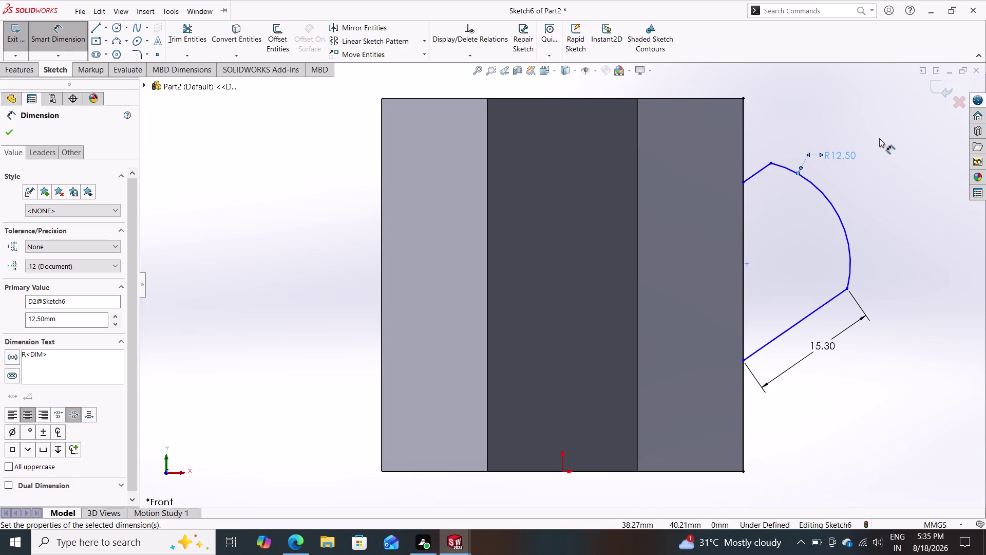
key(Escape)
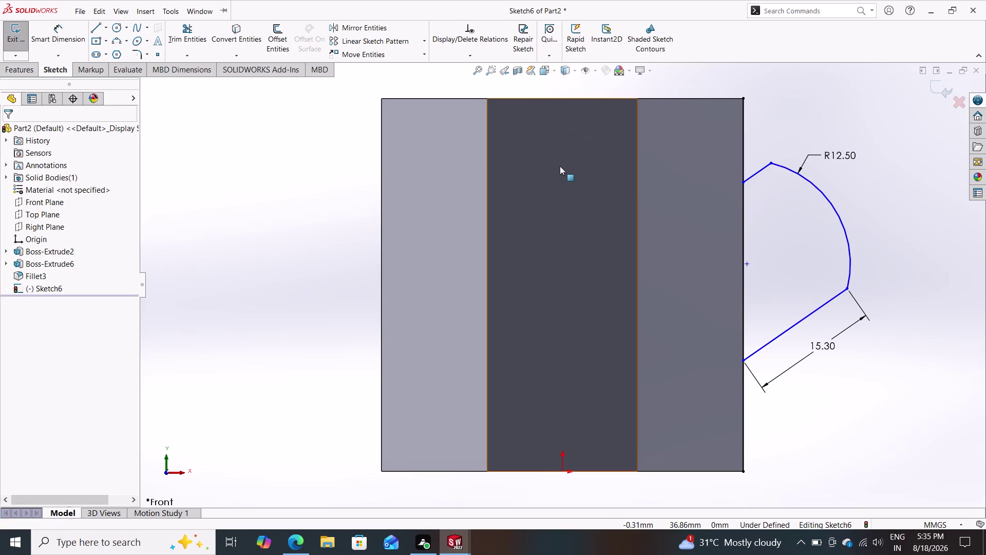
click(754, 177)
Offset the handle lines and arc 2.10 mm inward, then delete the offset dimension.
key(Escape)
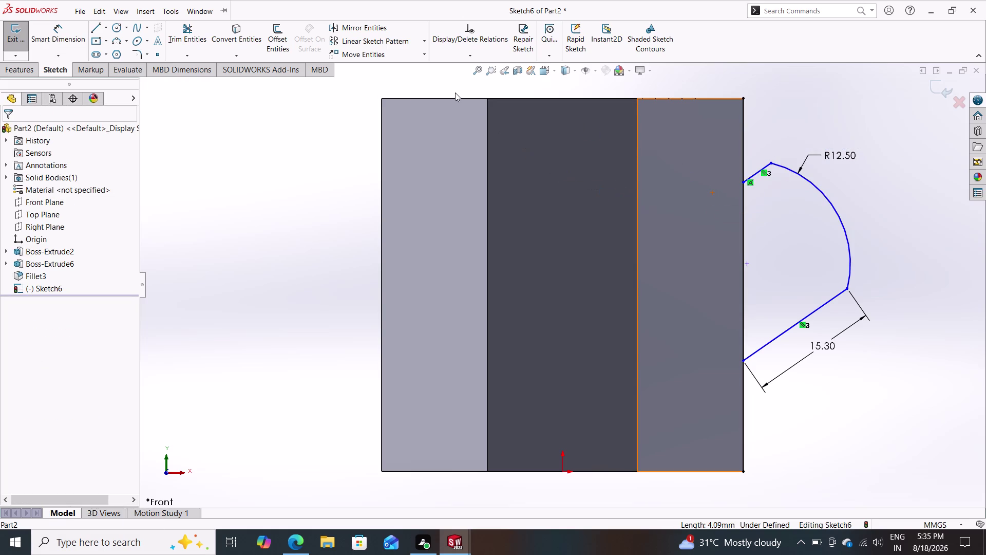
click(274, 35)
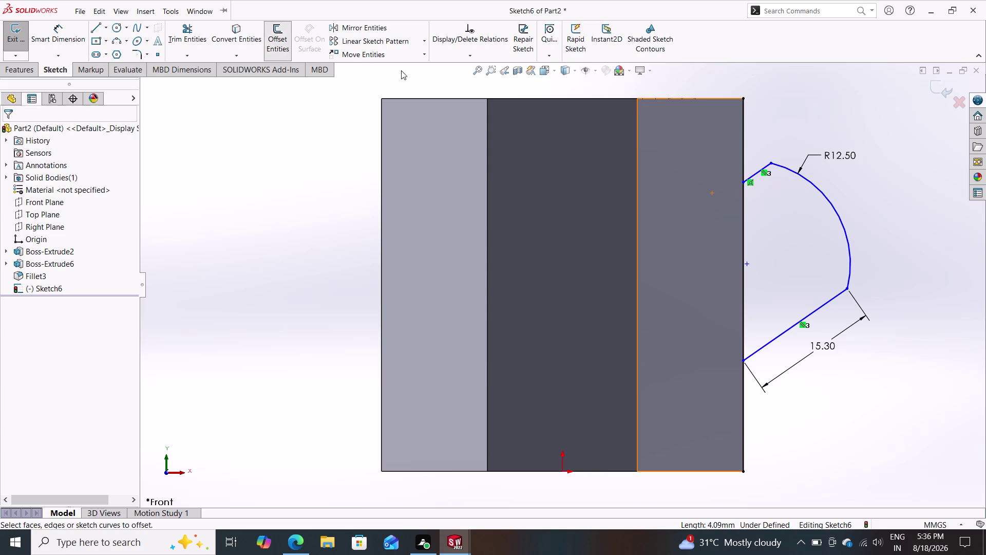
click(754, 173)
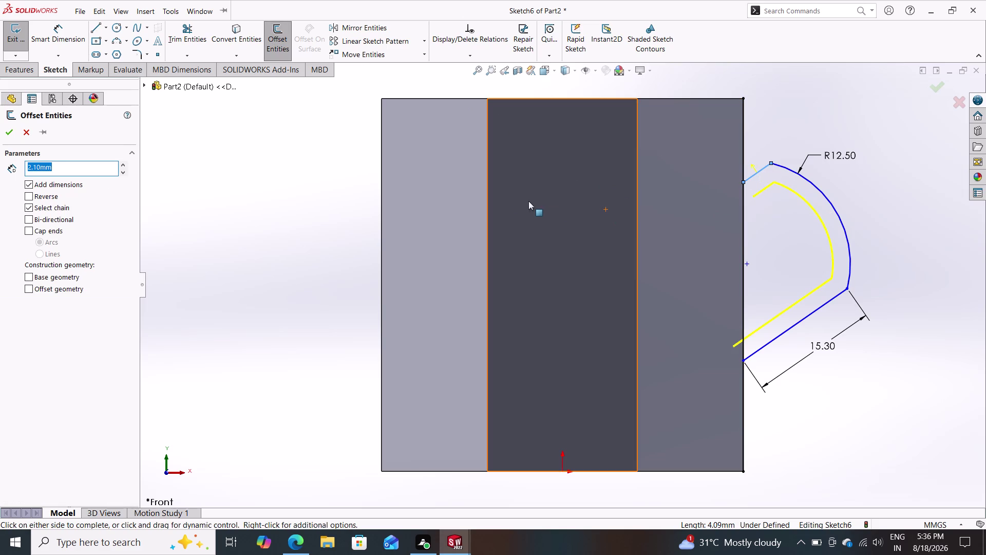
click(9, 132)
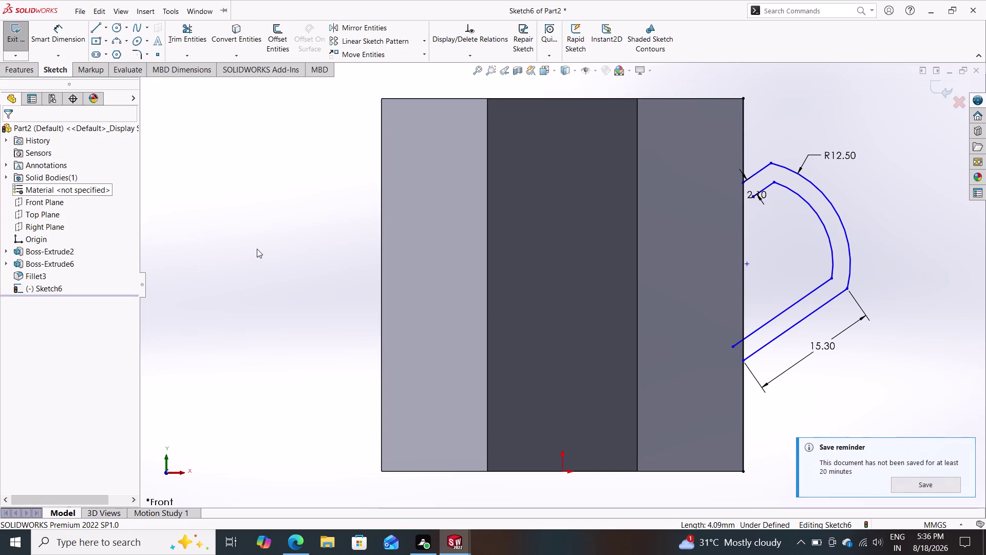
click(754, 186)
key(Delete)
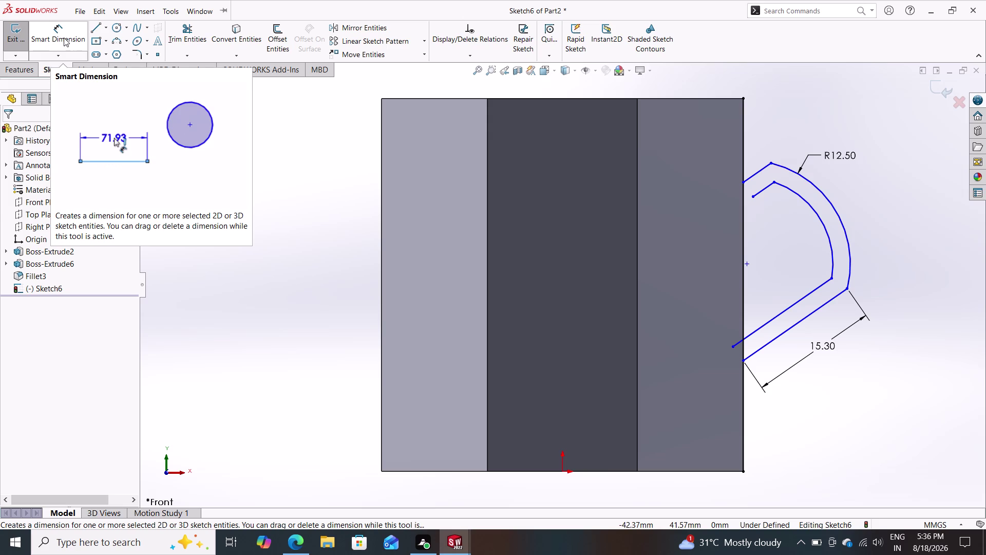
Start the Trim Entities tool.
click(176, 30)
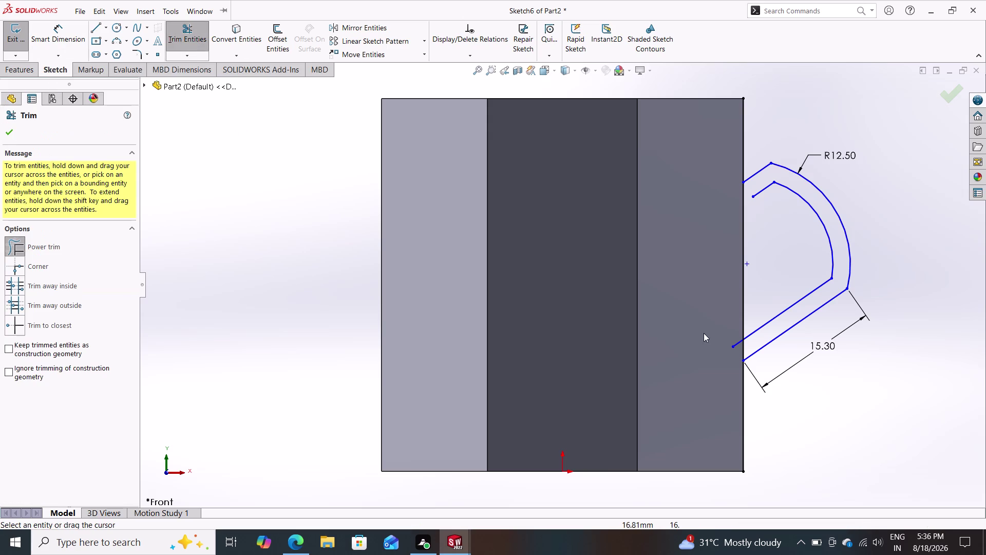
Trim the inner wall's overhanging lower end and drag its upper end onto the cup's side edge.
drag(723, 323, 740, 346)
click(11, 131)
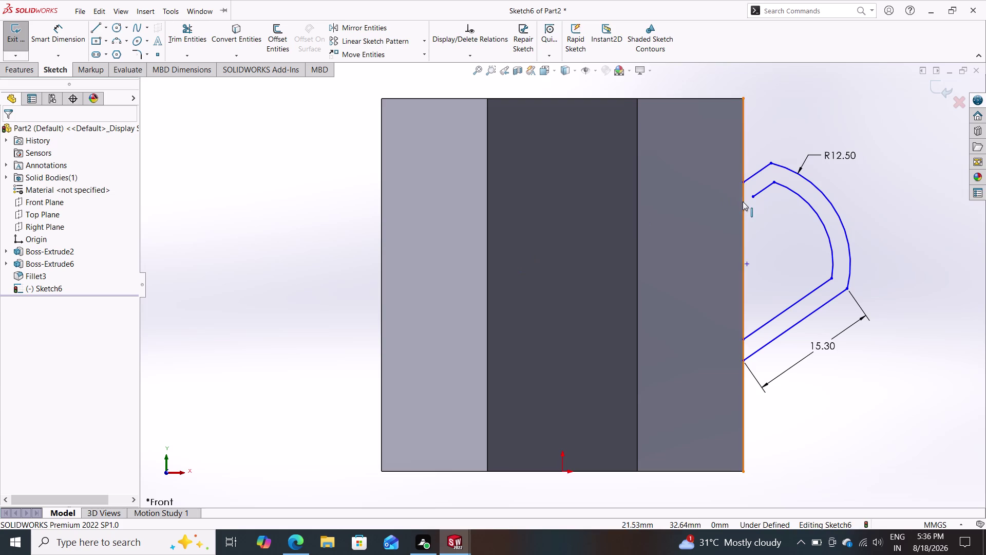
drag(755, 194, 747, 198)
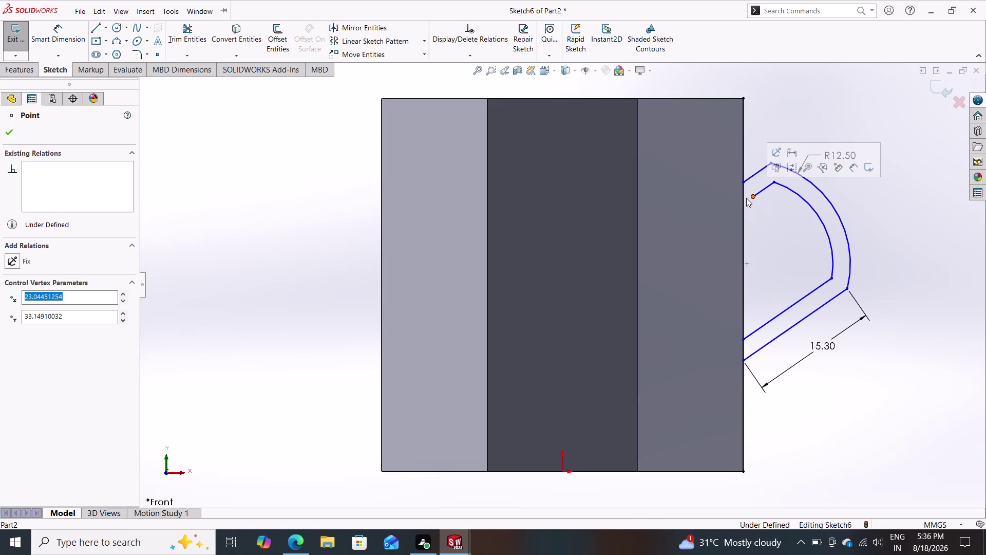
key(Escape)
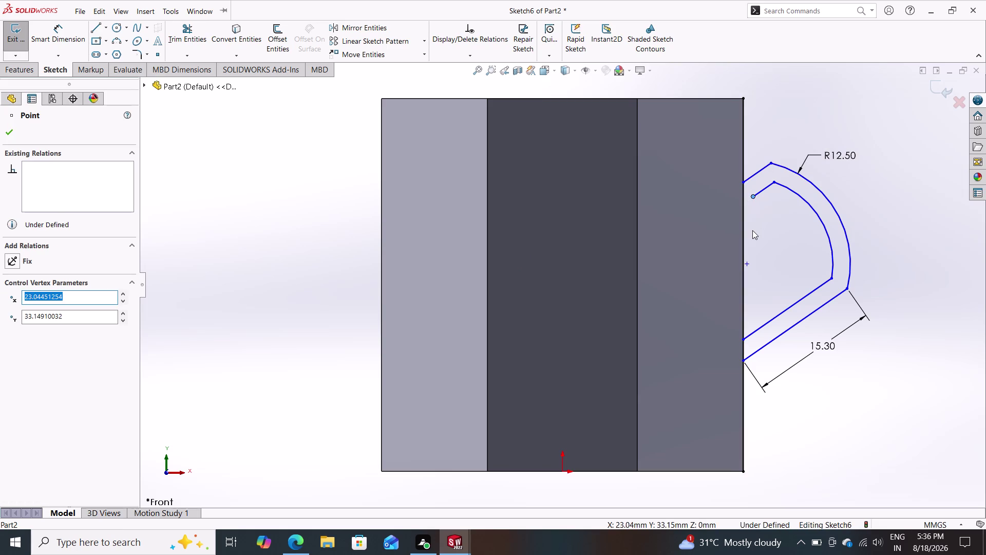
drag(753, 196, 746, 203)
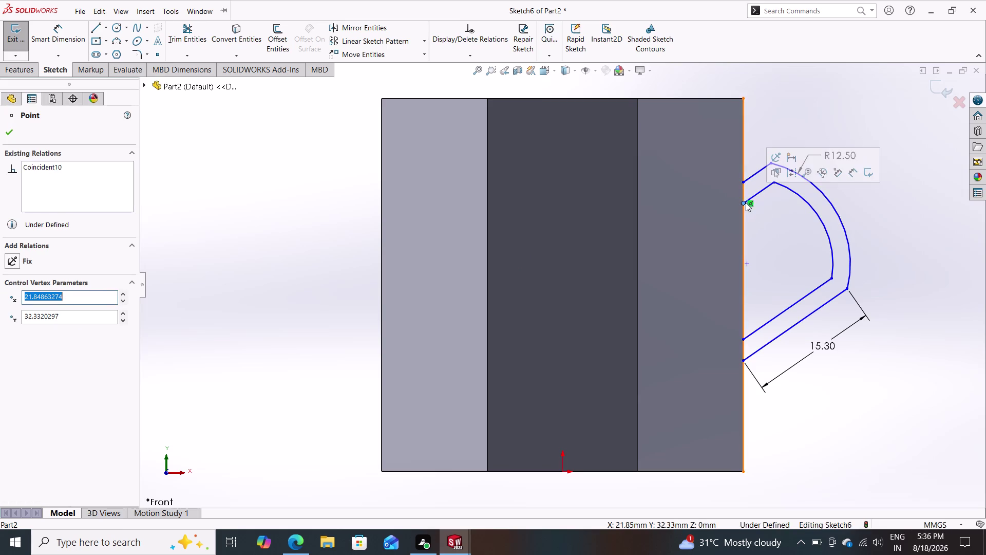
key(Escape)
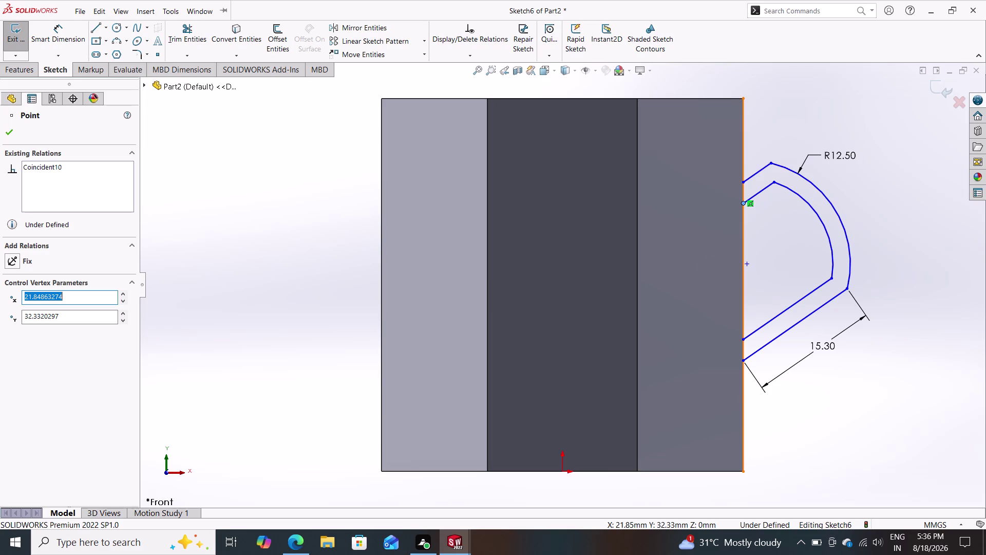
click(57, 34)
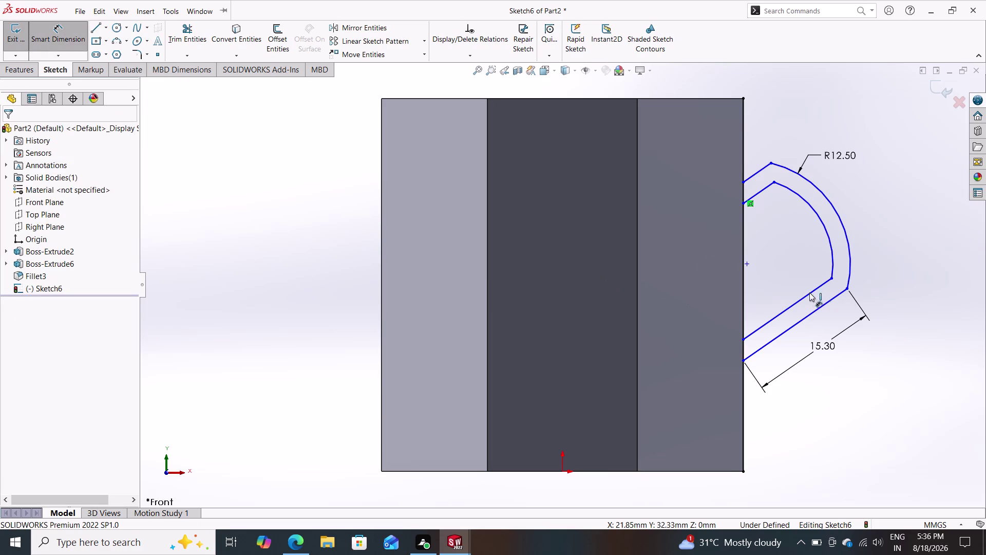
click(803, 296)
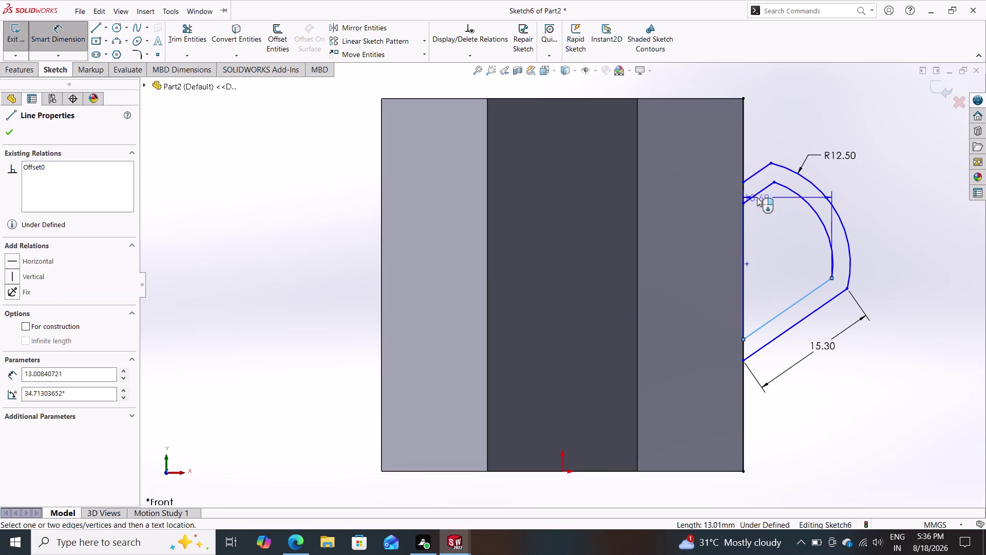
Dimension the inner wall's opening at 13.50 mm after a 20.8 value is rejected.
click(755, 195)
click(776, 244)
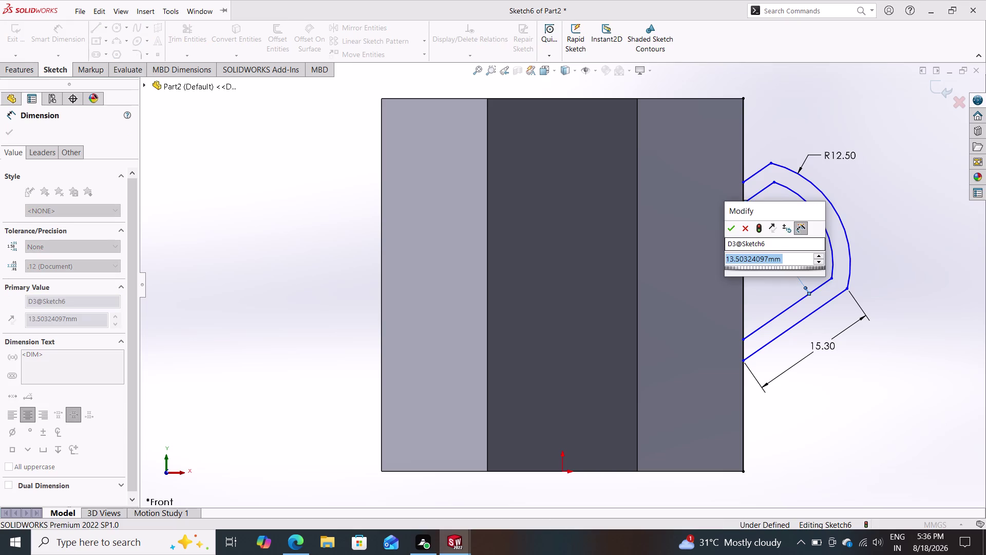
text(20.)
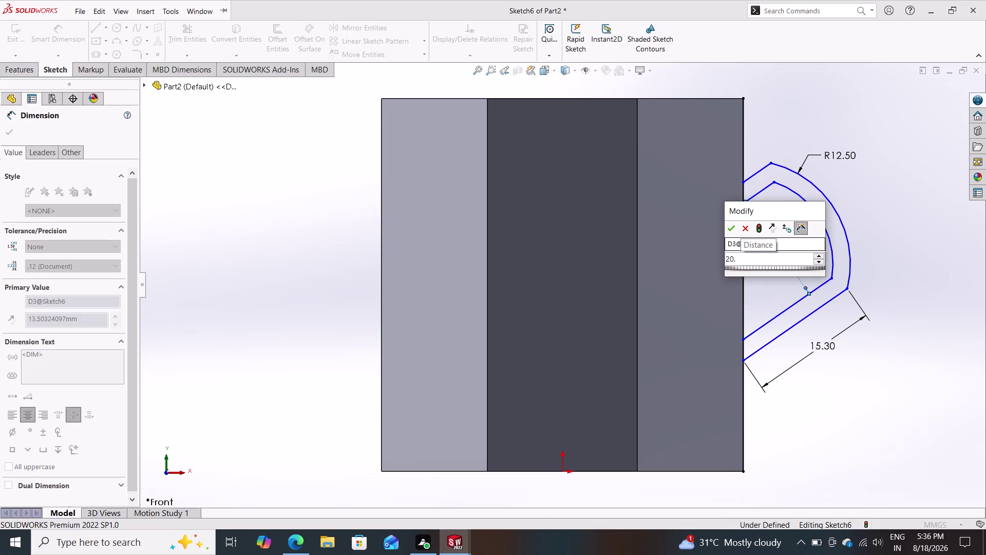
key(8)
key(Return)
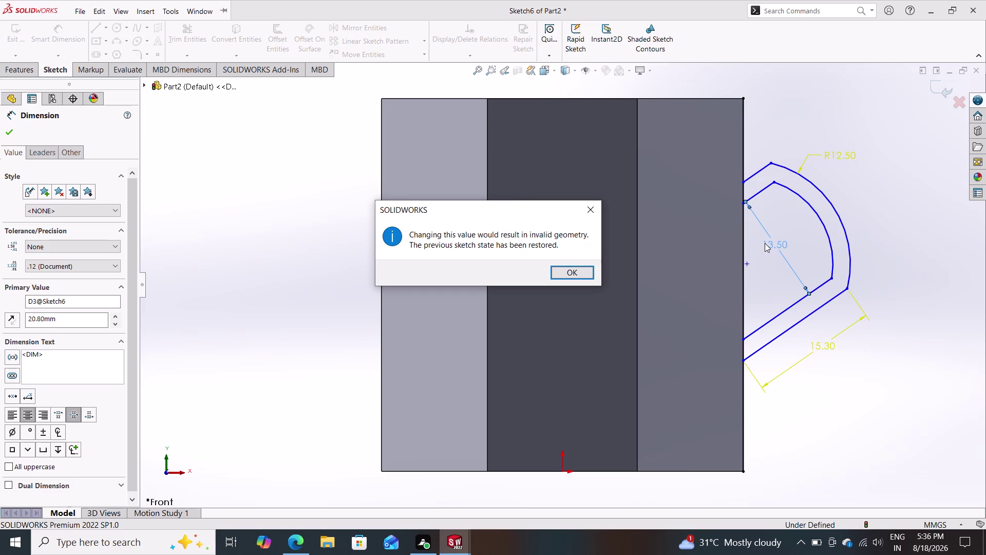
click(569, 269)
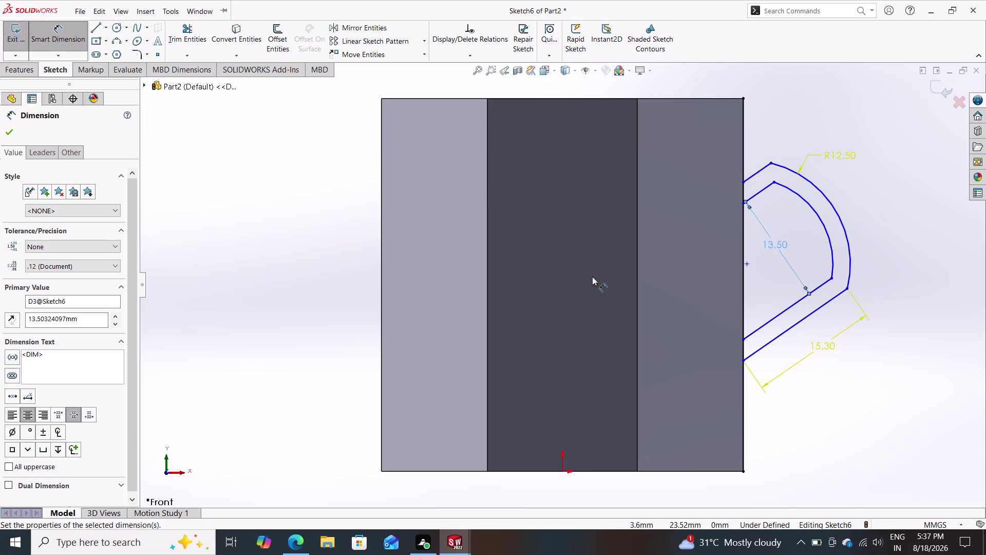
click(825, 345)
key(Delete)
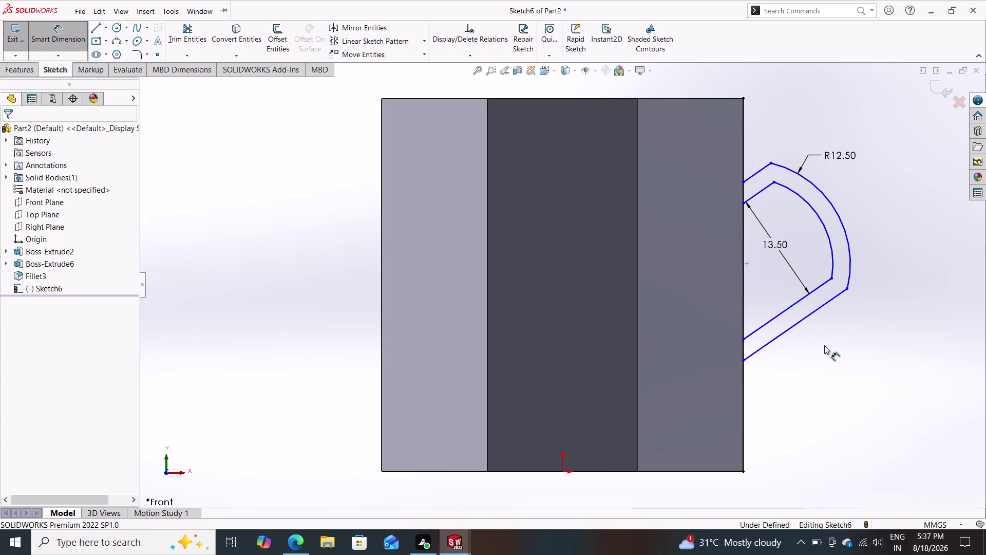
Retry changing the opening dimension to 20.8, dismissing the invalid-geometry warnings.
double_click(776, 245)
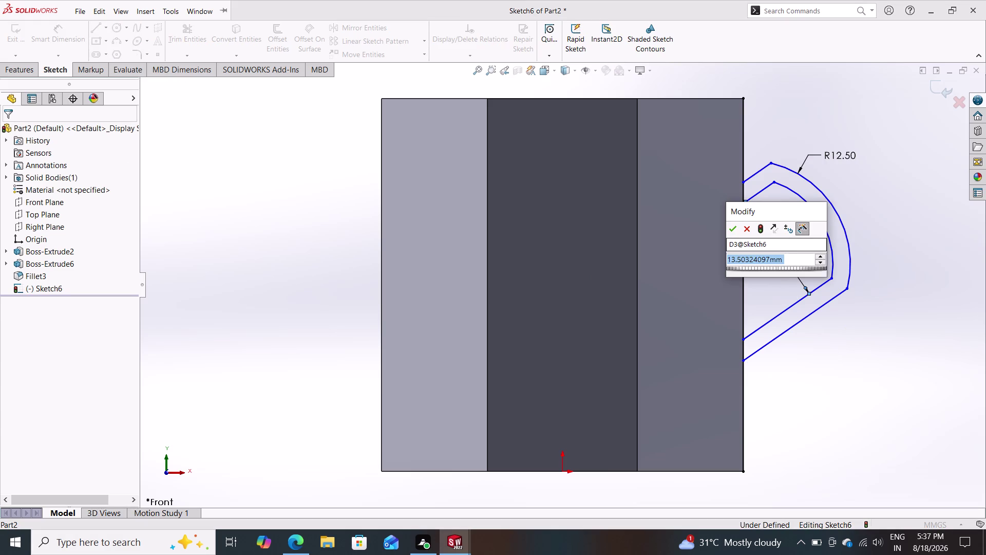
text(20.)
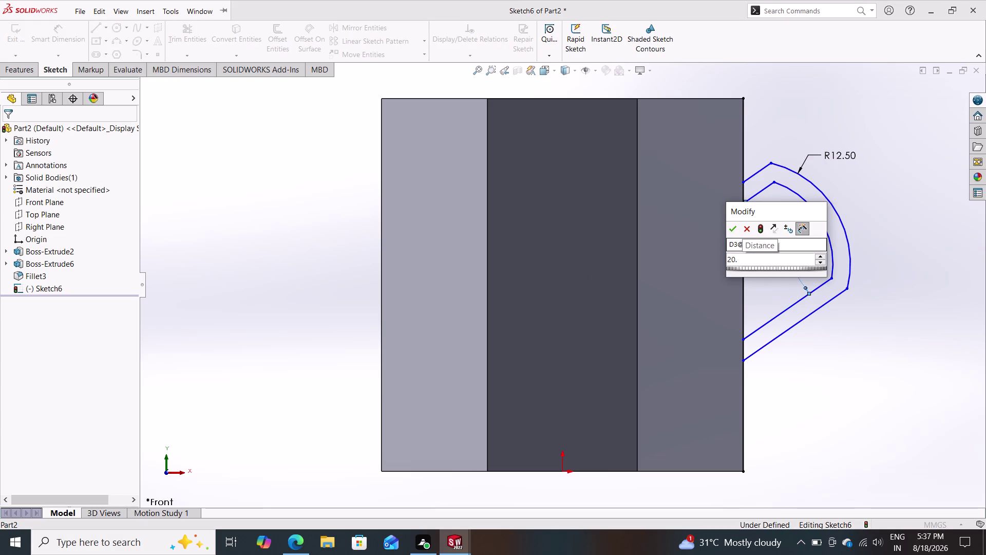
key(8)
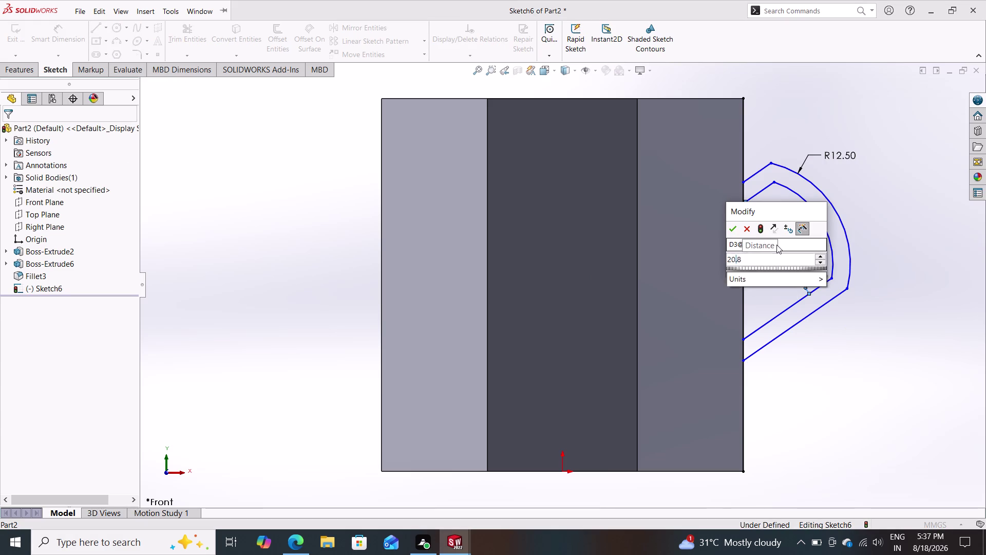
key(Return)
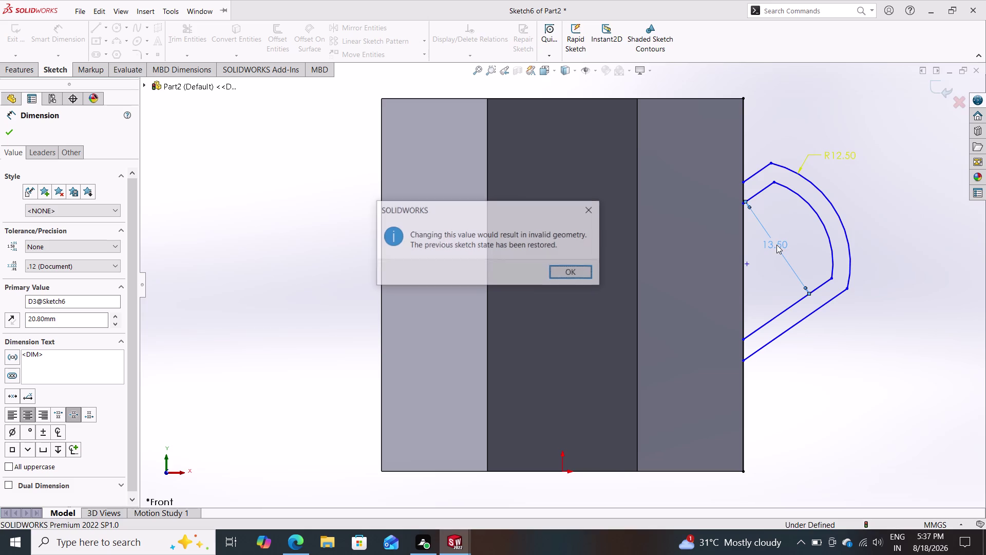
click(583, 270)
click(814, 156)
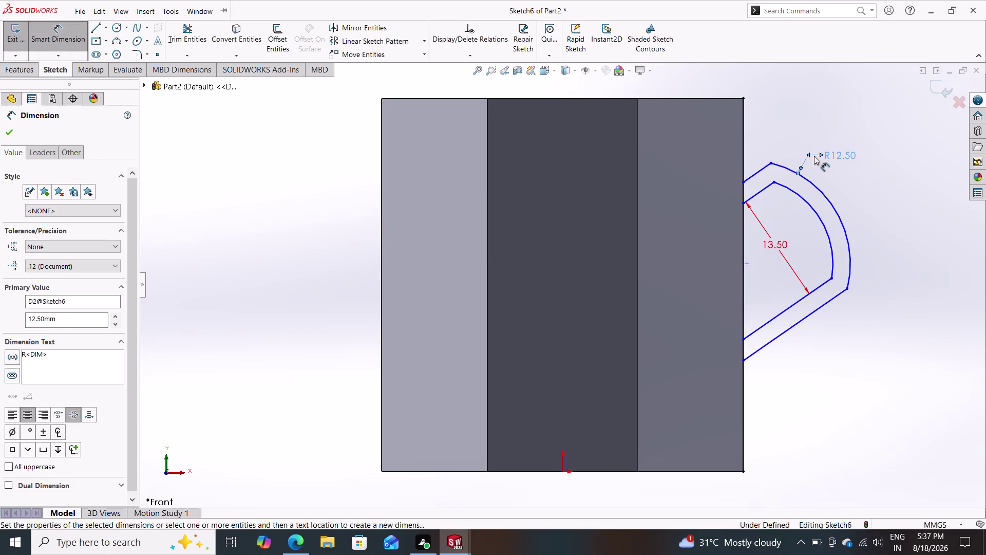
key(Delete)
double_click(772, 245)
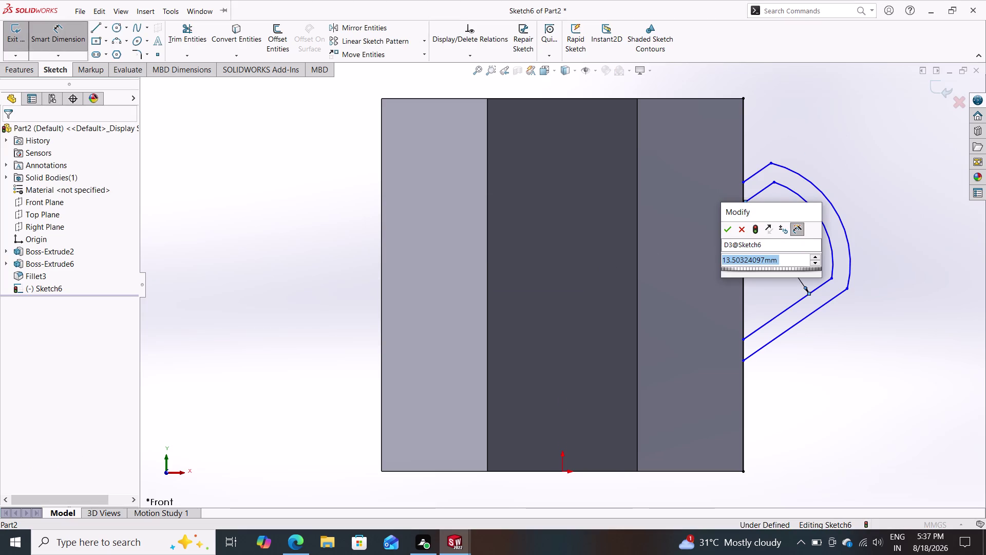
text(20.8)
key(Return)
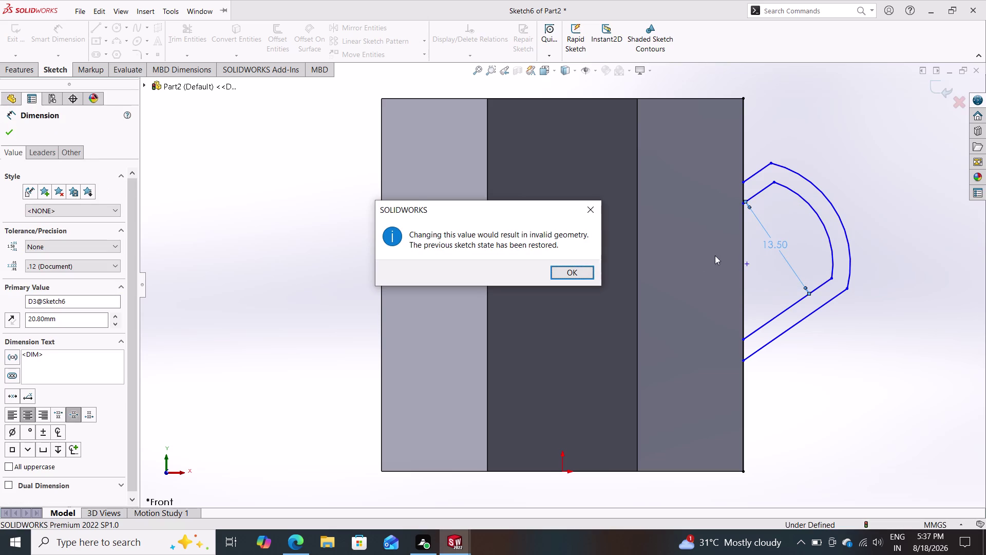
click(583, 271)
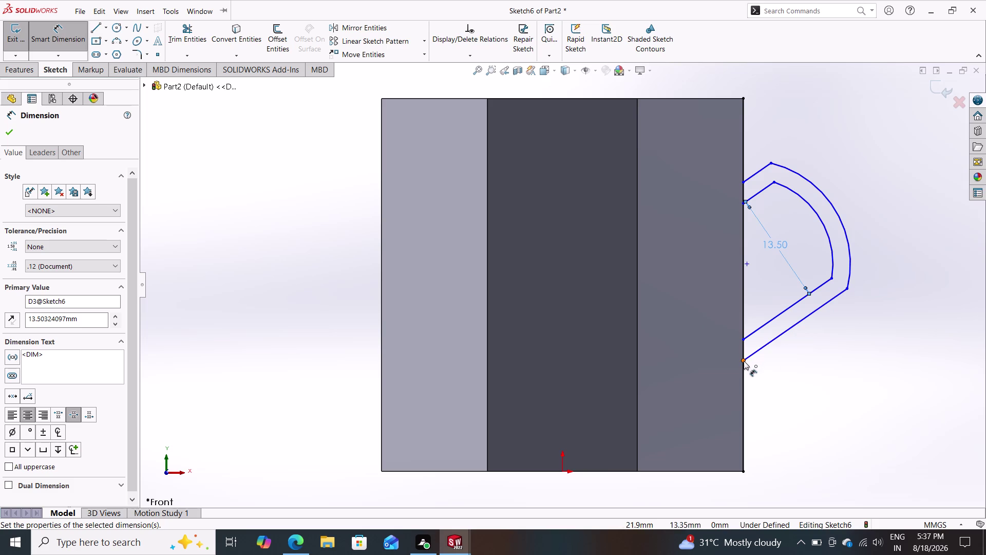
Delete the lower outer handle line along with its 15.30 dimension.
drag(744, 360, 748, 411)
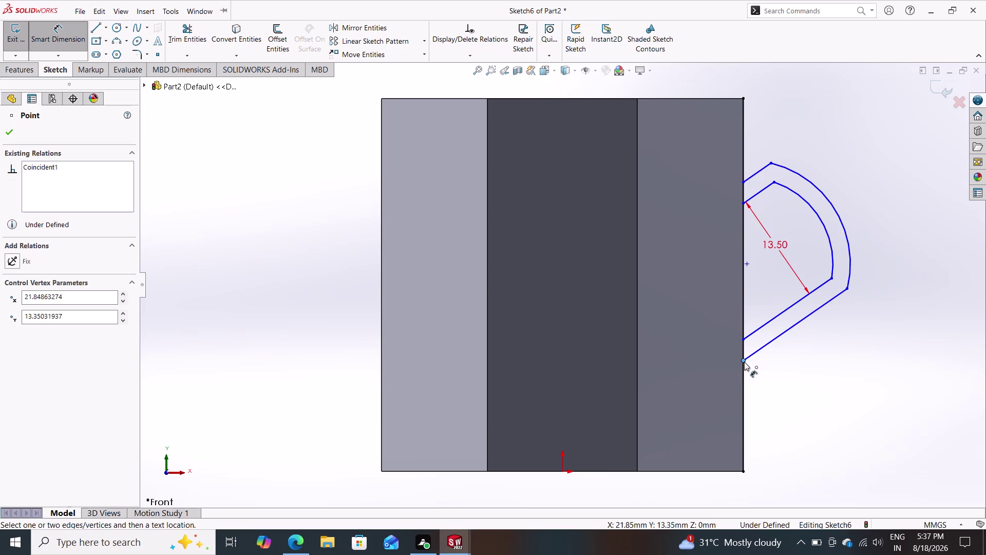
drag(744, 359, 745, 399)
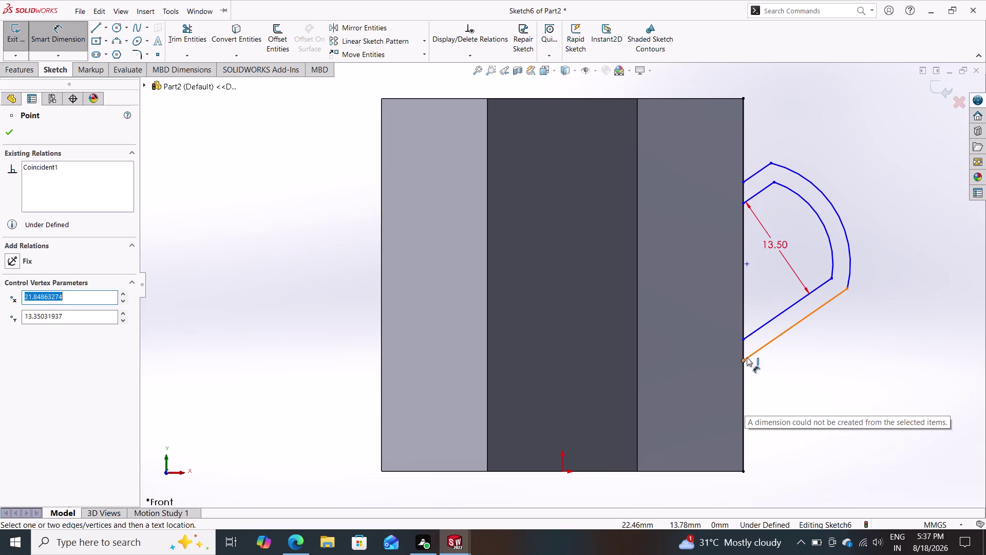
drag(743, 337, 745, 367)
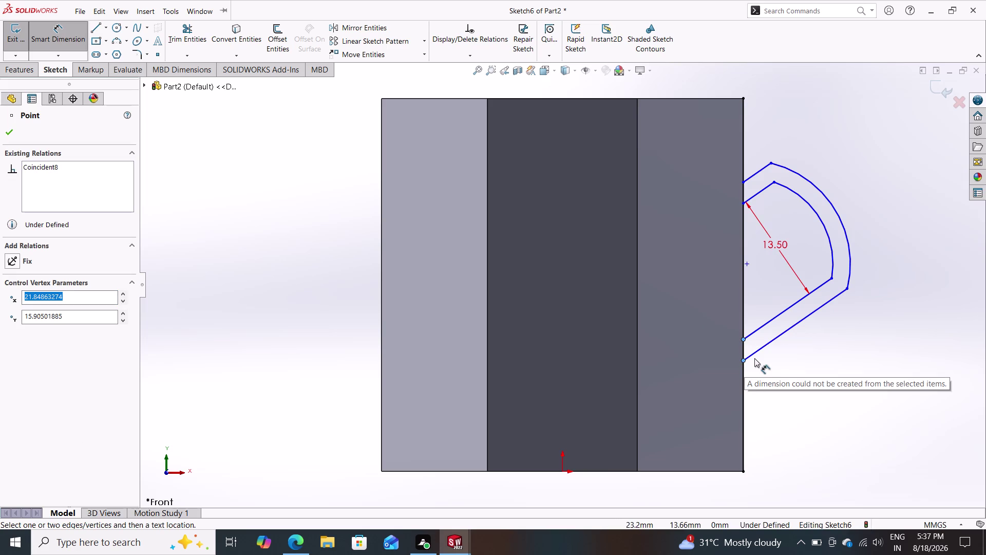
drag(756, 352, 760, 357)
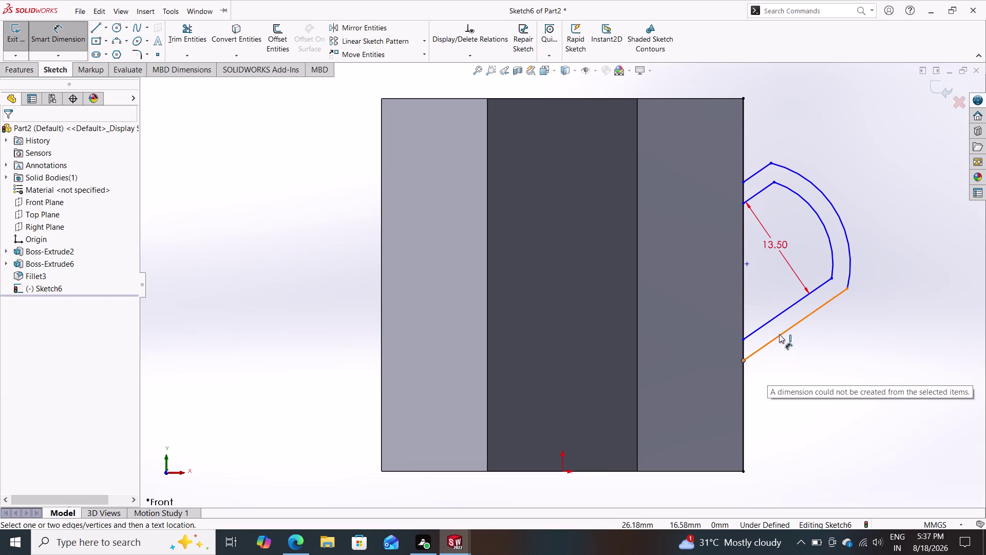
click(779, 334)
key(Delete)
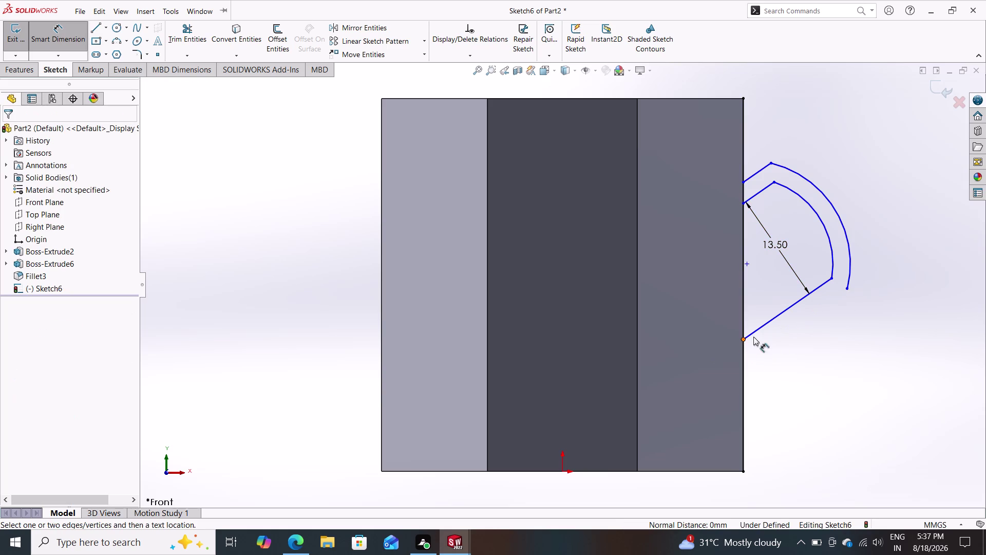
Replace the inner lower line with a diagonal line from the inner arc's lower end.
click(765, 326)
key(Delete)
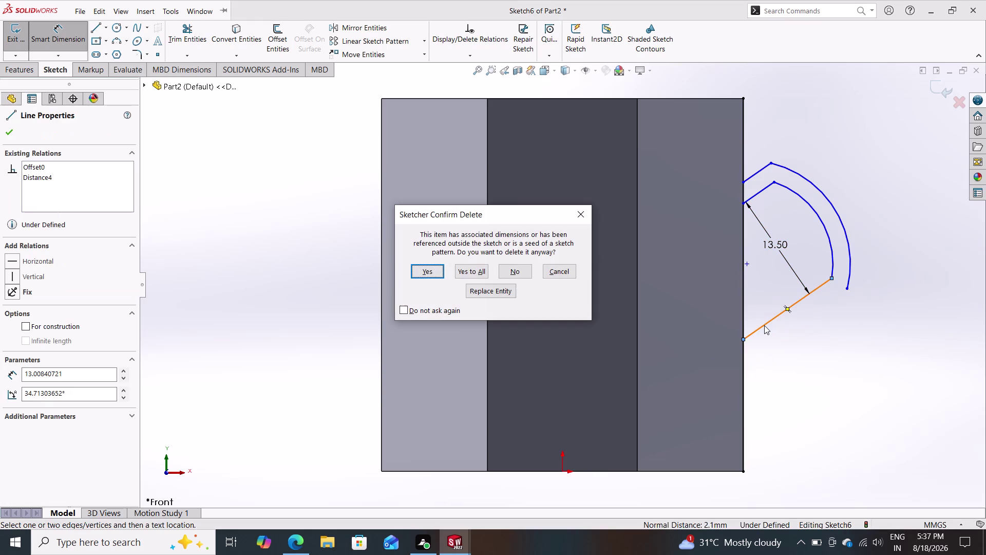
click(424, 265)
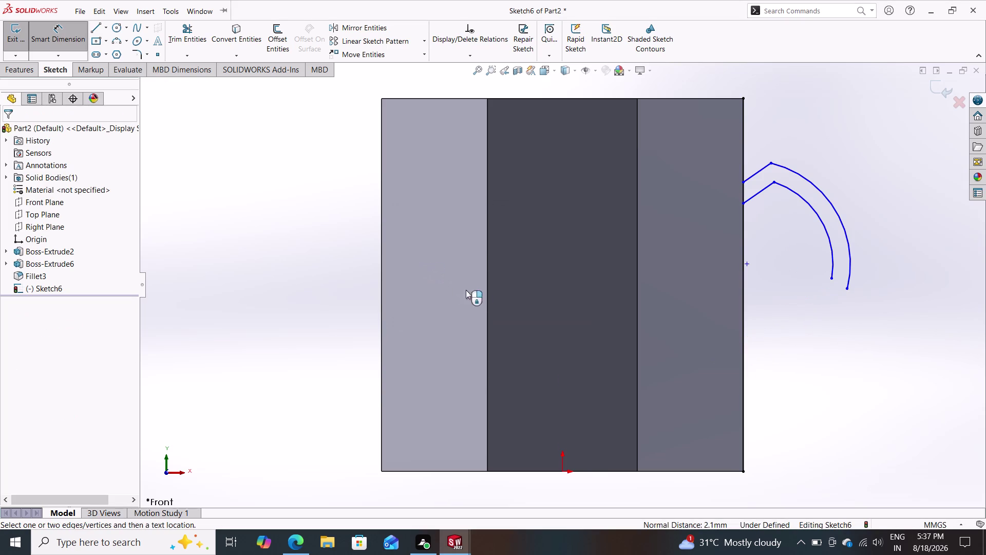
click(94, 30)
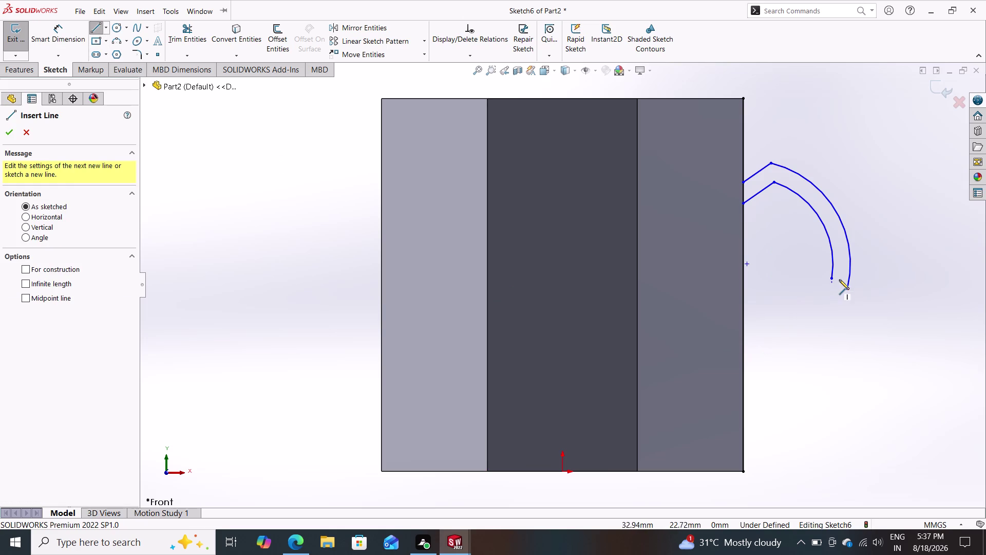
click(833, 278)
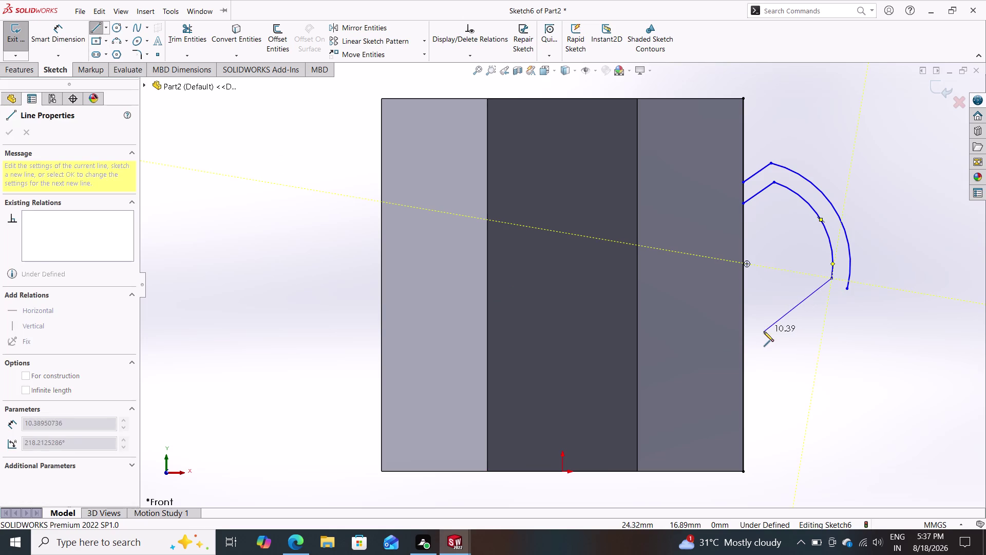
click(728, 363)
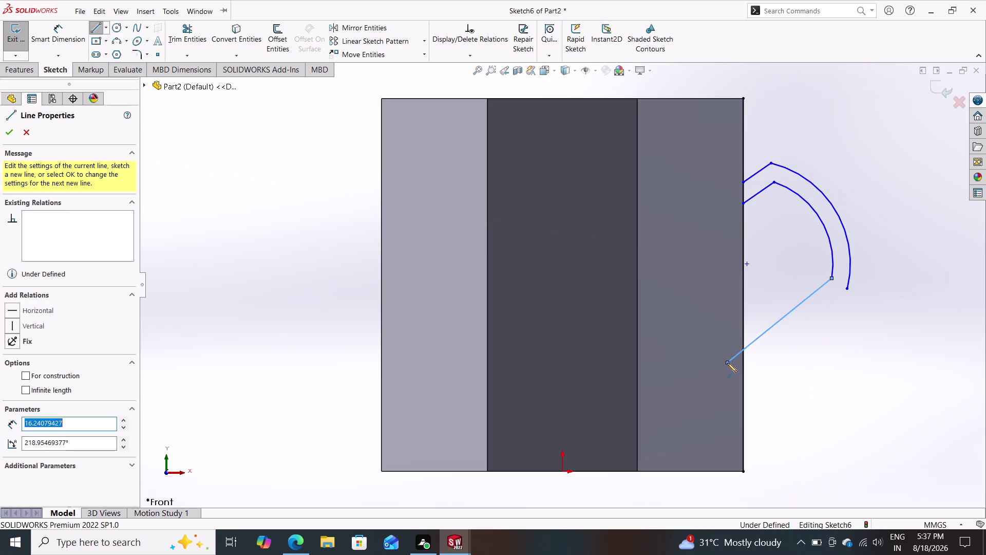
key(Escape)
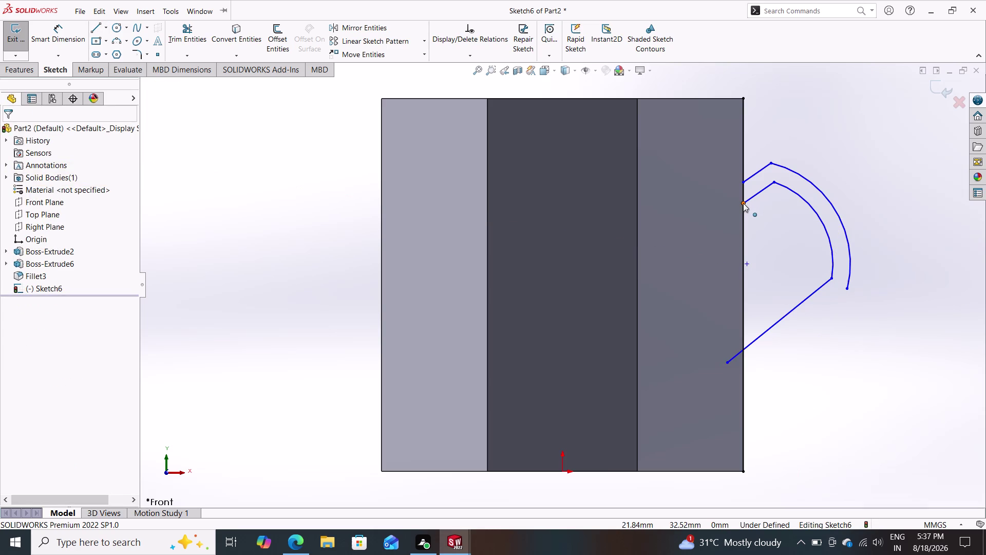
Delete the two short connecting lines at the top of the handle.
drag(744, 203, 713, 199)
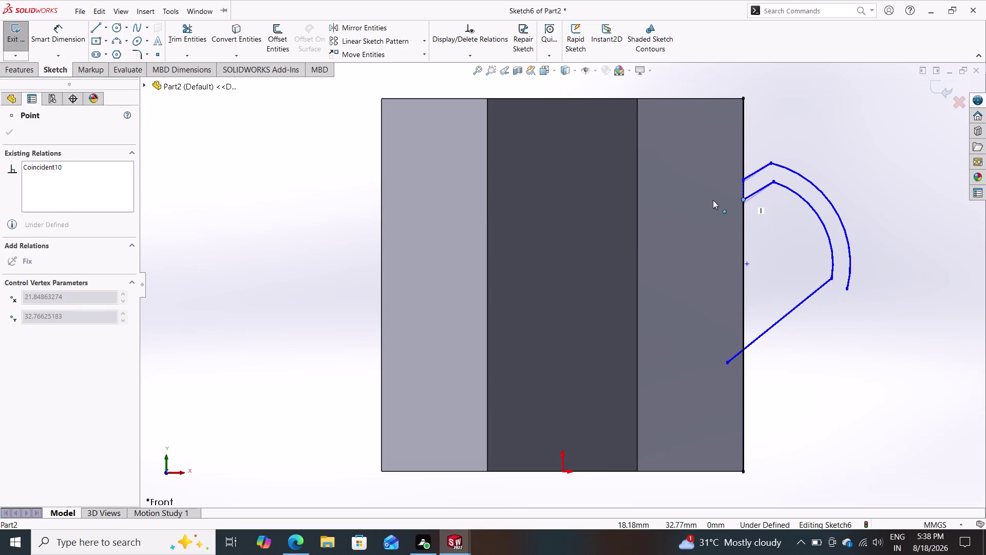
drag(714, 200, 712, 195)
key(Escape)
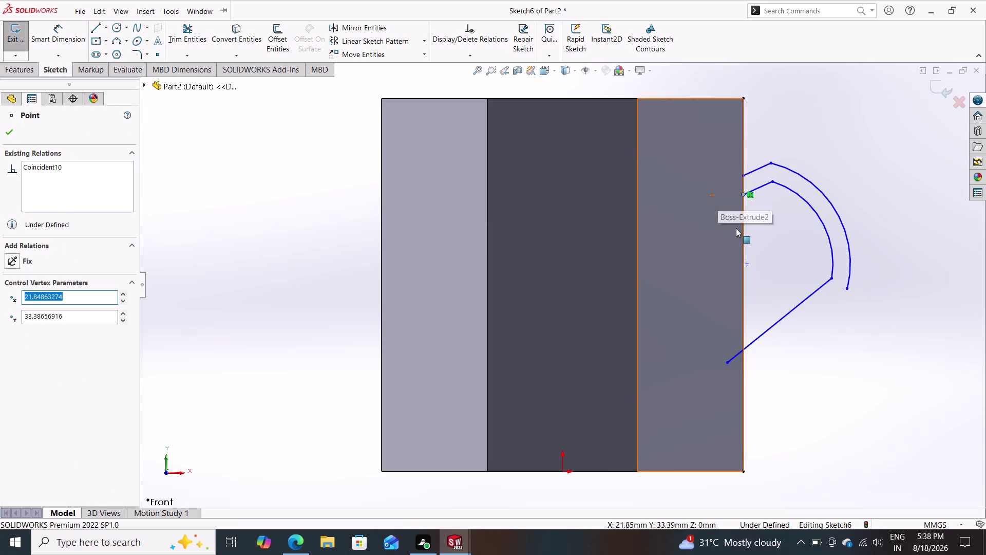
key(Escape)
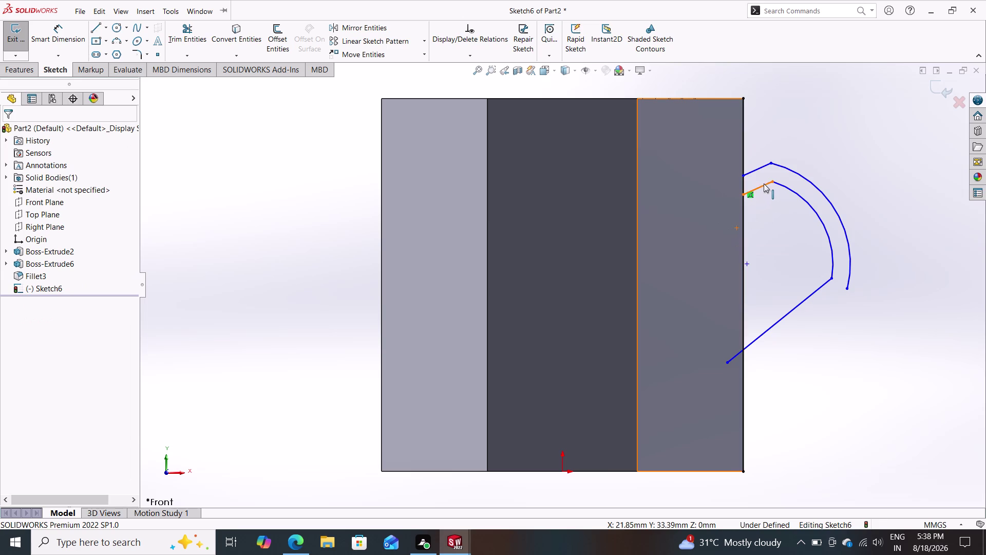
click(763, 184)
key(Delete)
click(754, 168)
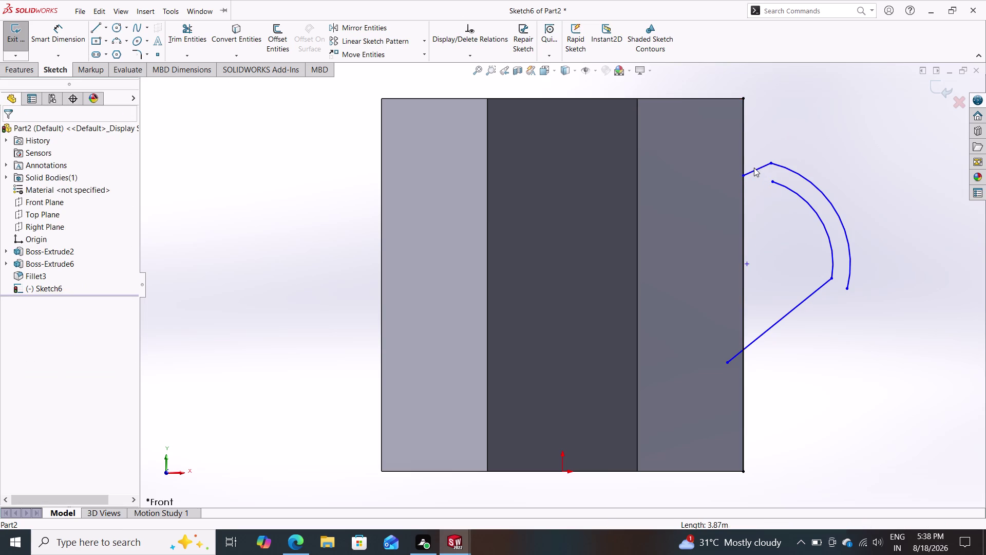
click(755, 171)
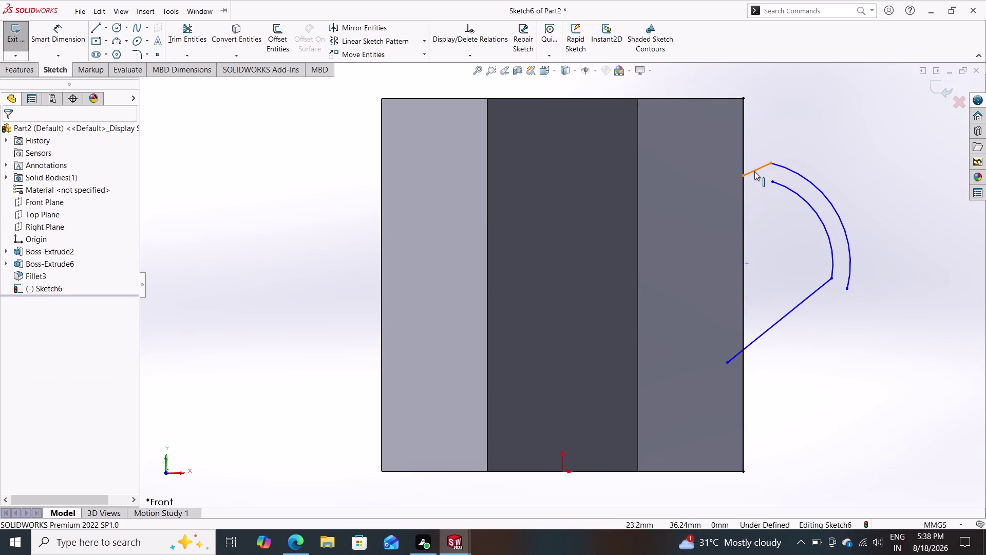
key(Delete)
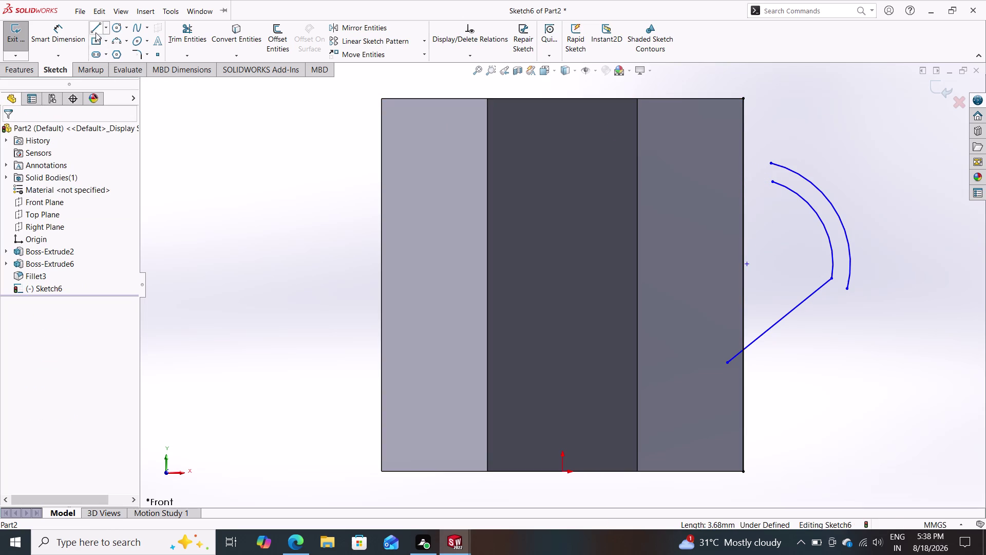
Draw lines from the outer and inner arcs' top ends, angling down-left into the cup wall.
click(95, 30)
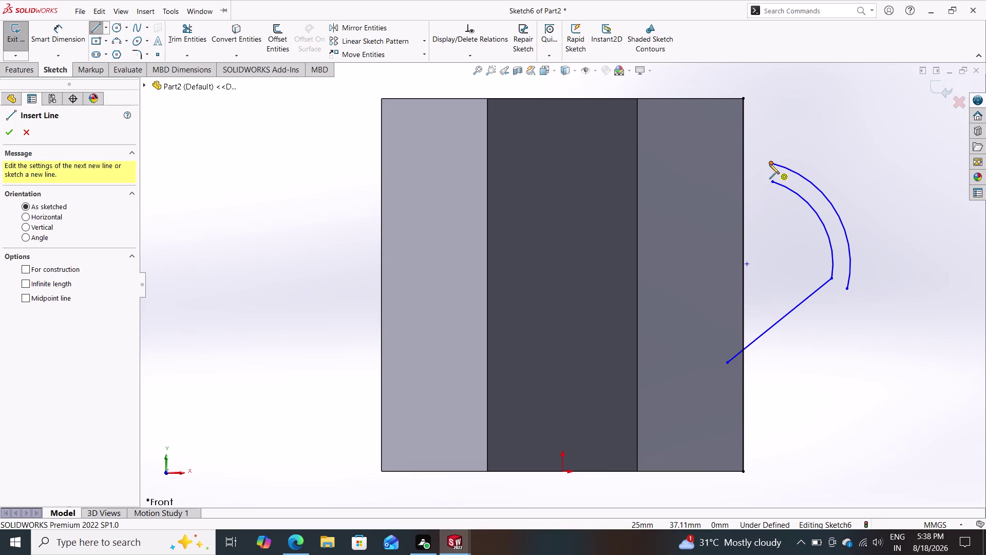
click(770, 164)
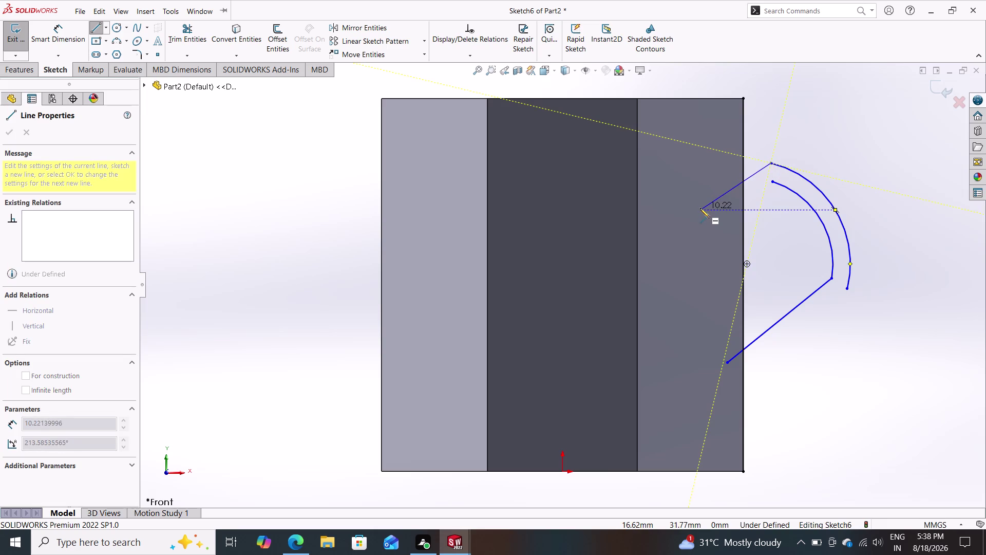
click(700, 207)
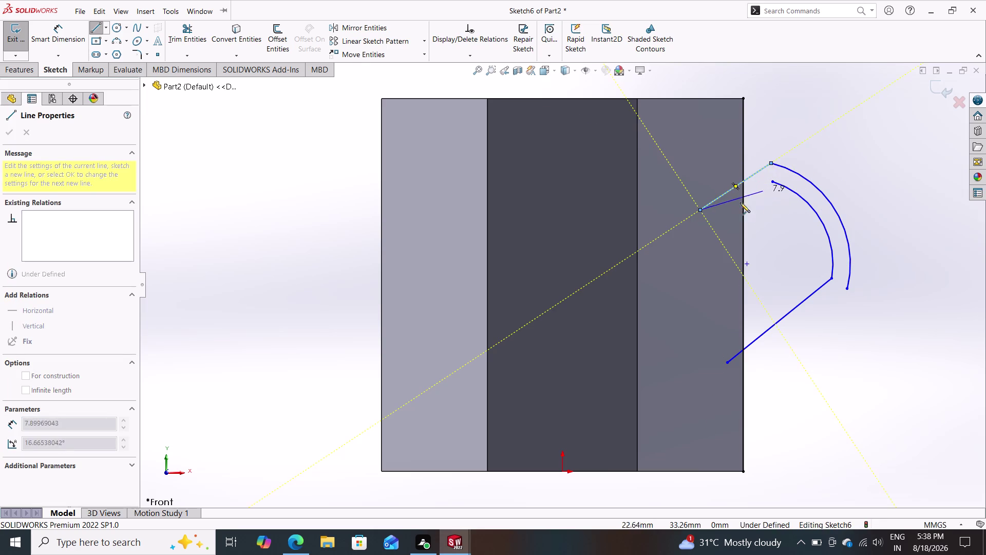
double_click(765, 224)
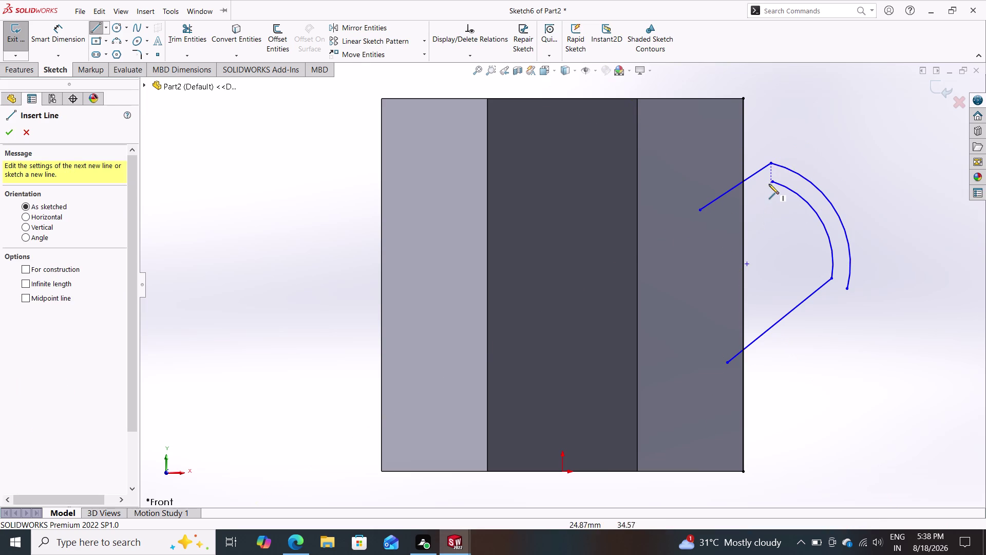
click(770, 183)
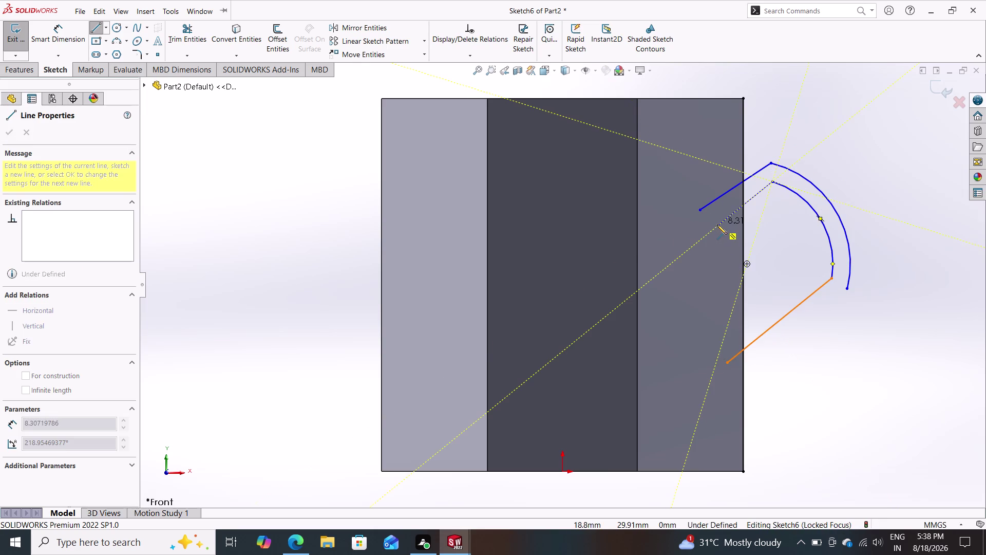
click(716, 224)
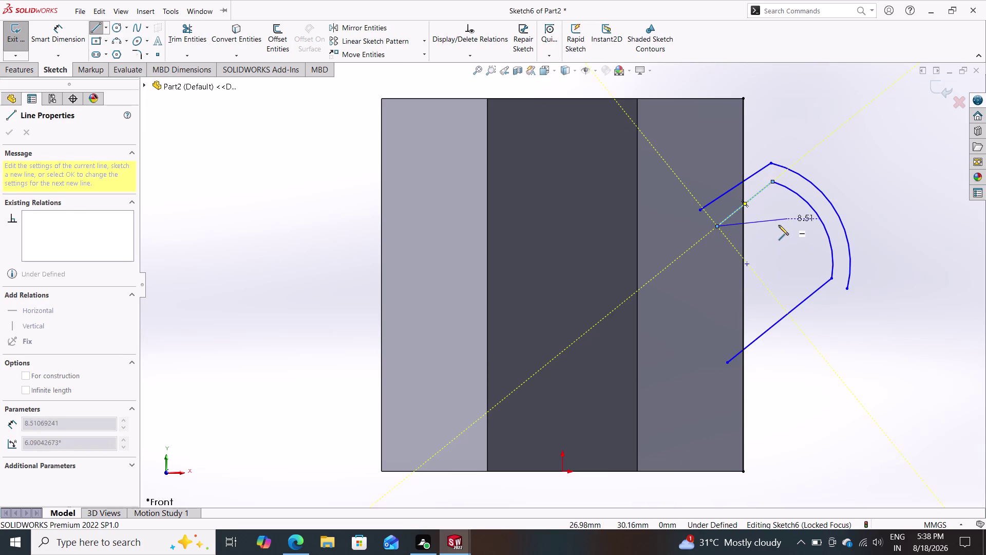
double_click(775, 227)
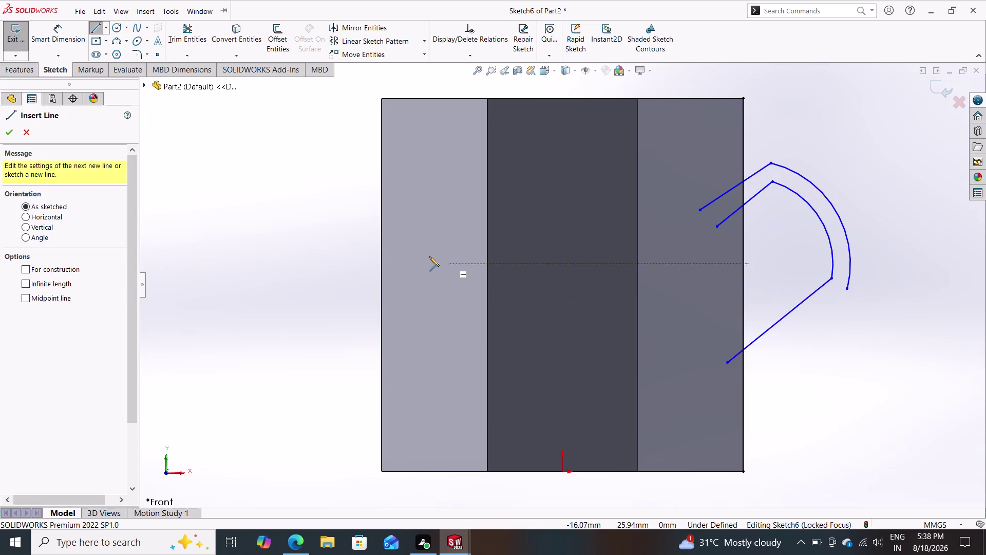
click(58, 28)
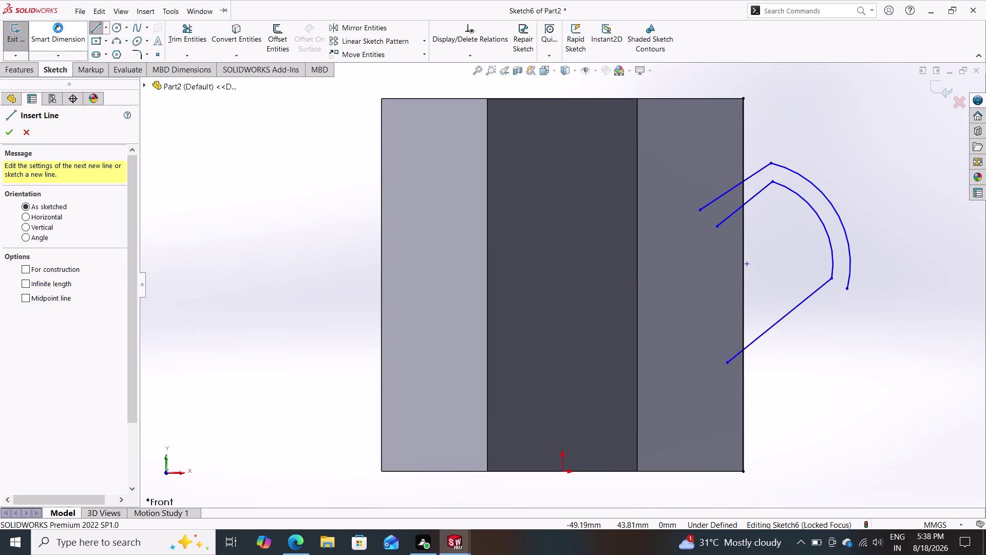
click(747, 202)
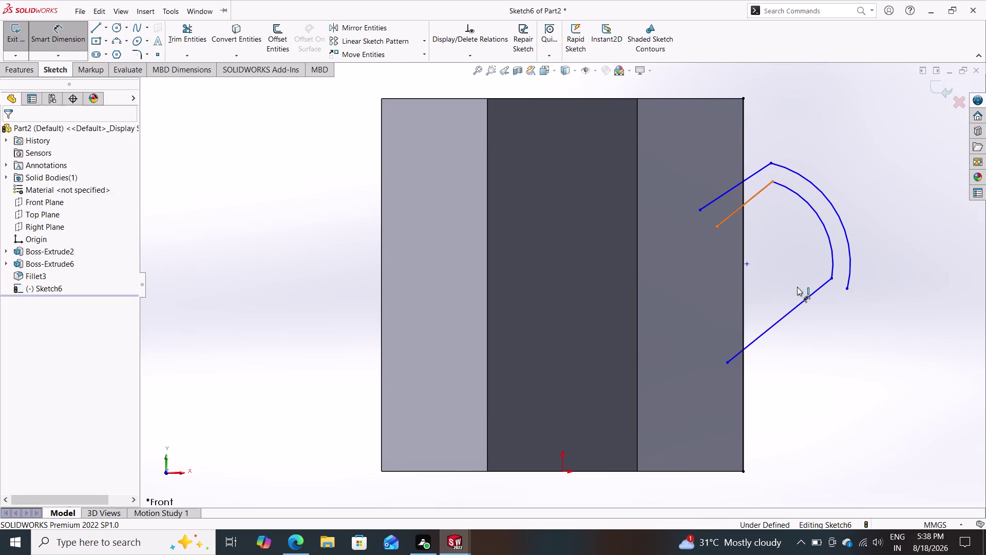
click(805, 298)
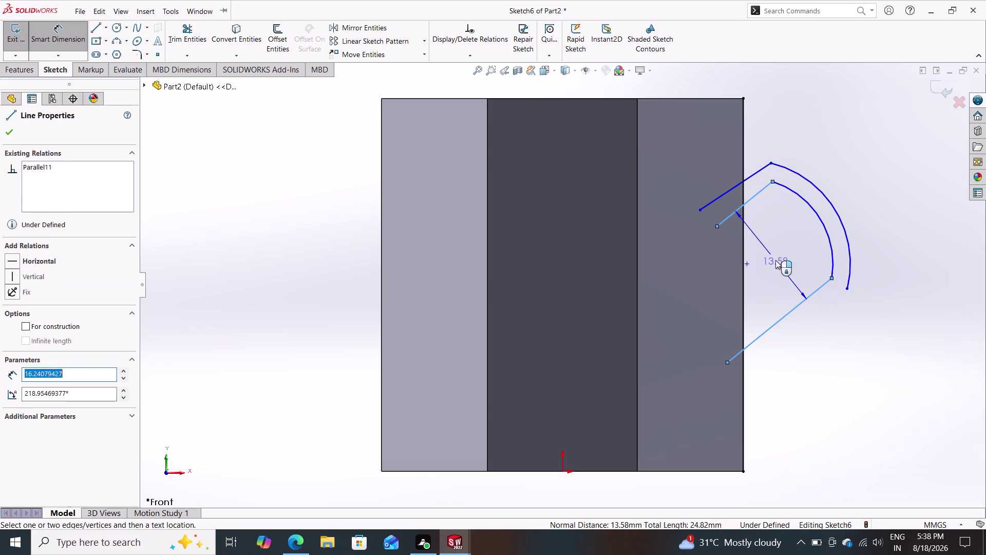
Place a distance dimension between the lines, dismiss the 20.8 warning, and delete the inner arc.
click(775, 258)
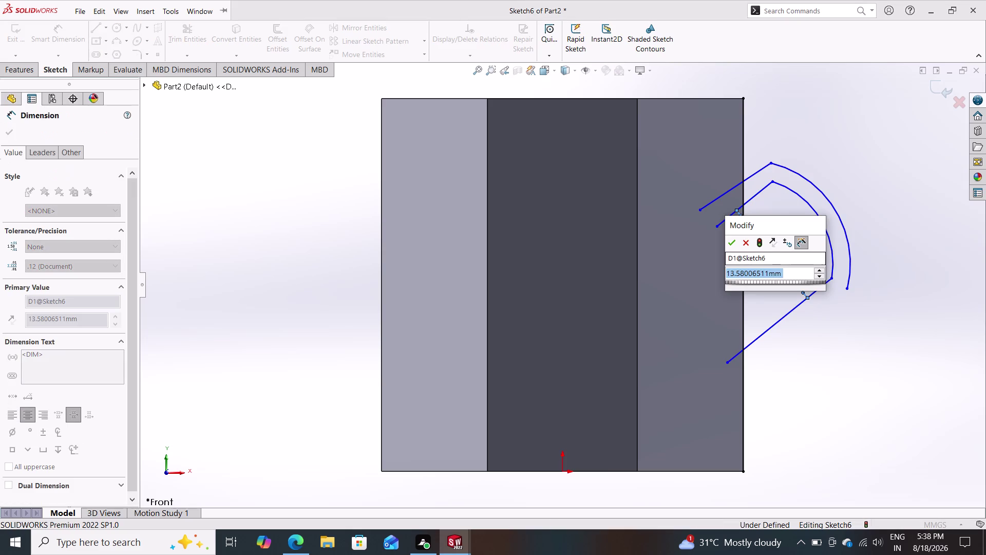
text(20.8)
key(Return)
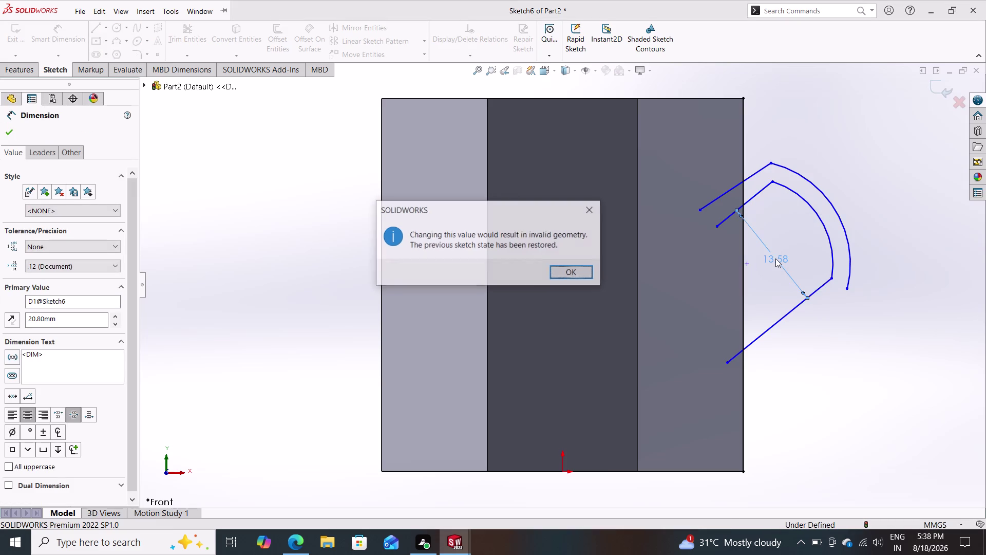
click(567, 270)
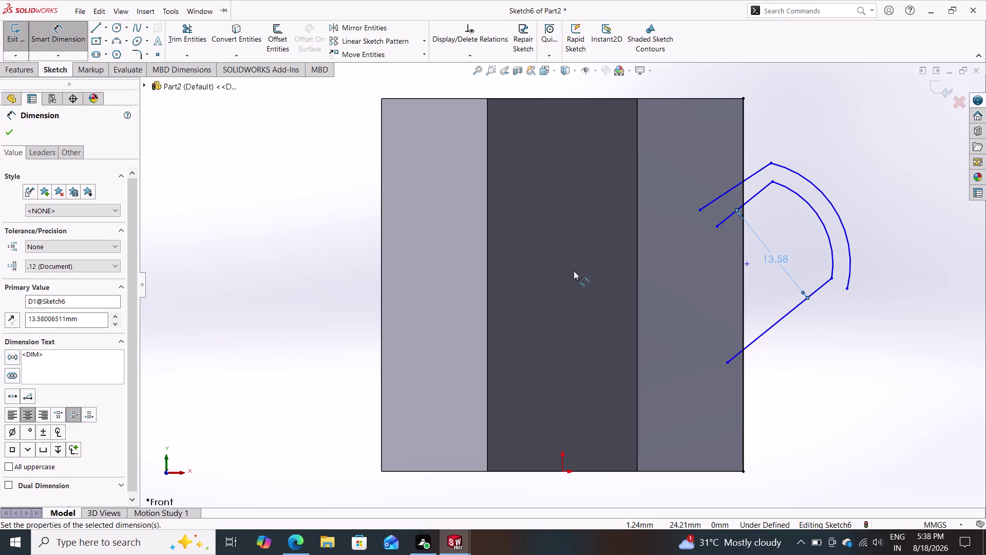
click(821, 222)
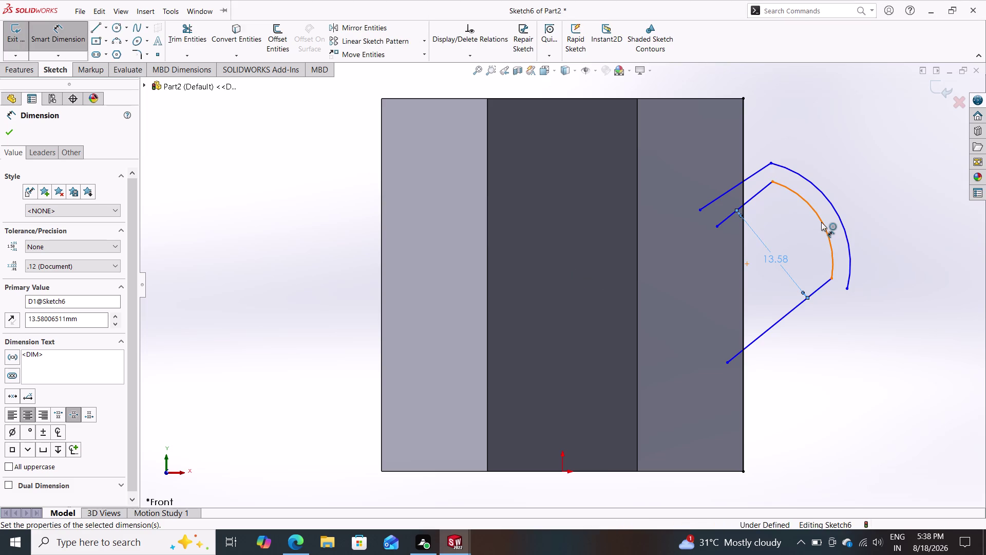
key(Delete)
Change the line spacing dimension from 13.58 to 20.80 mm.
double_click(776, 256)
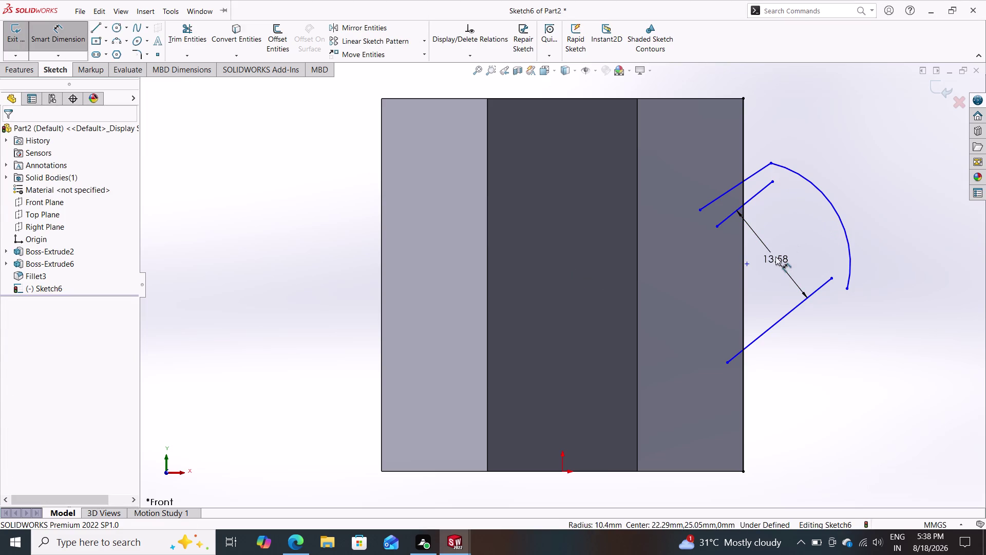
double_click(774, 255)
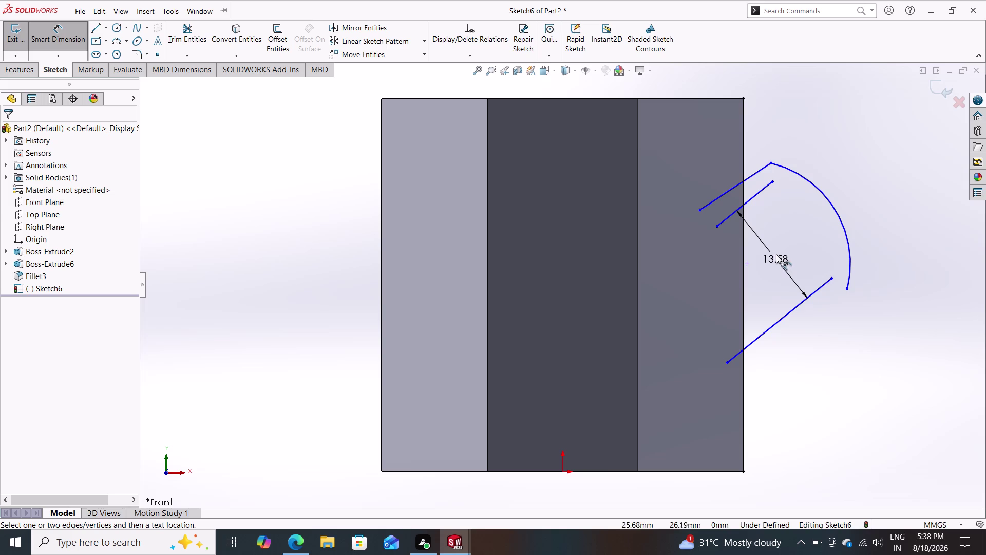
key(Escape)
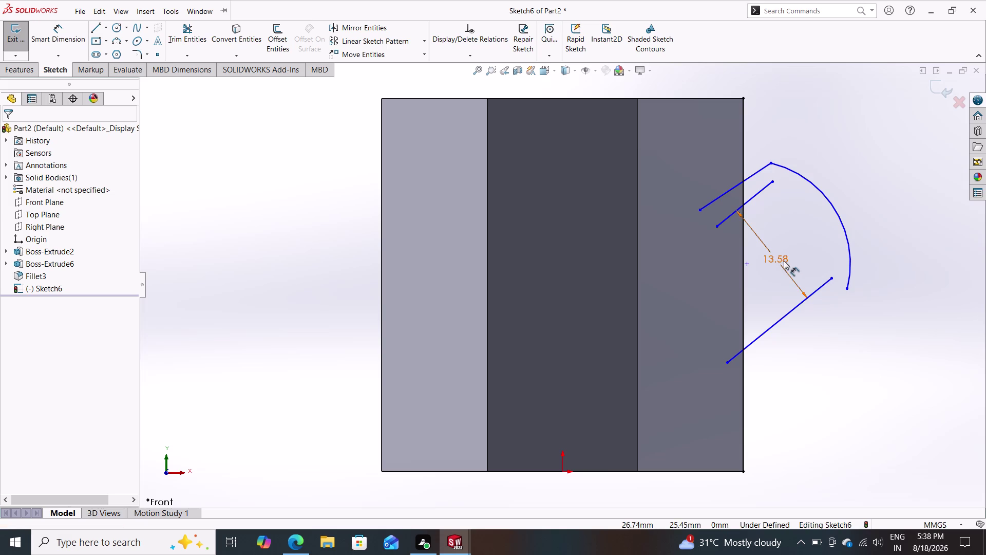
double_click(781, 255)
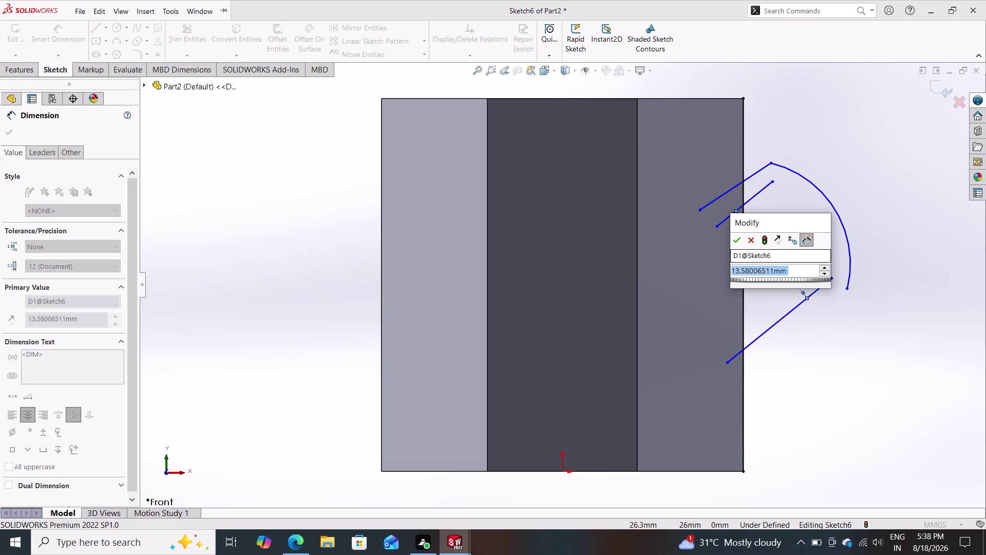
text(20.8)
key(Return)
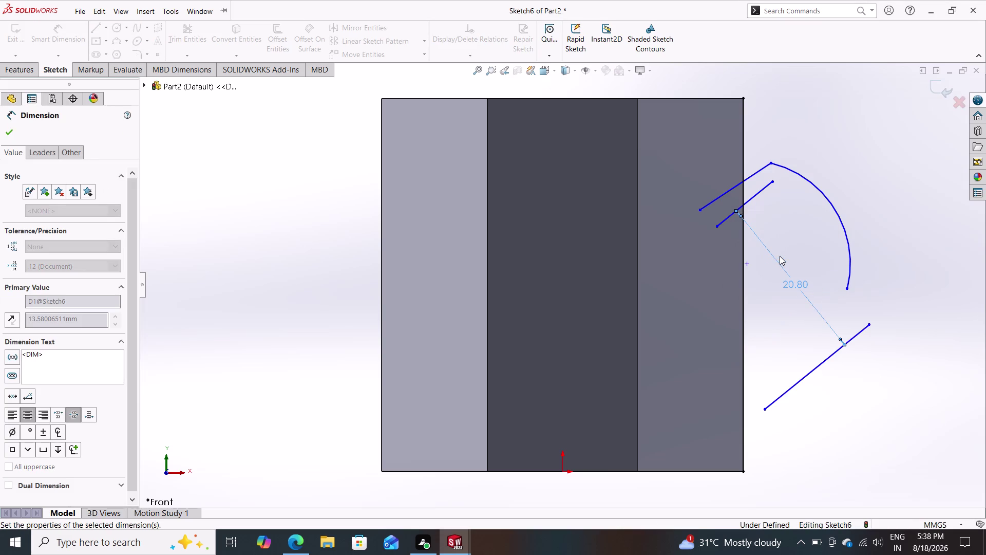